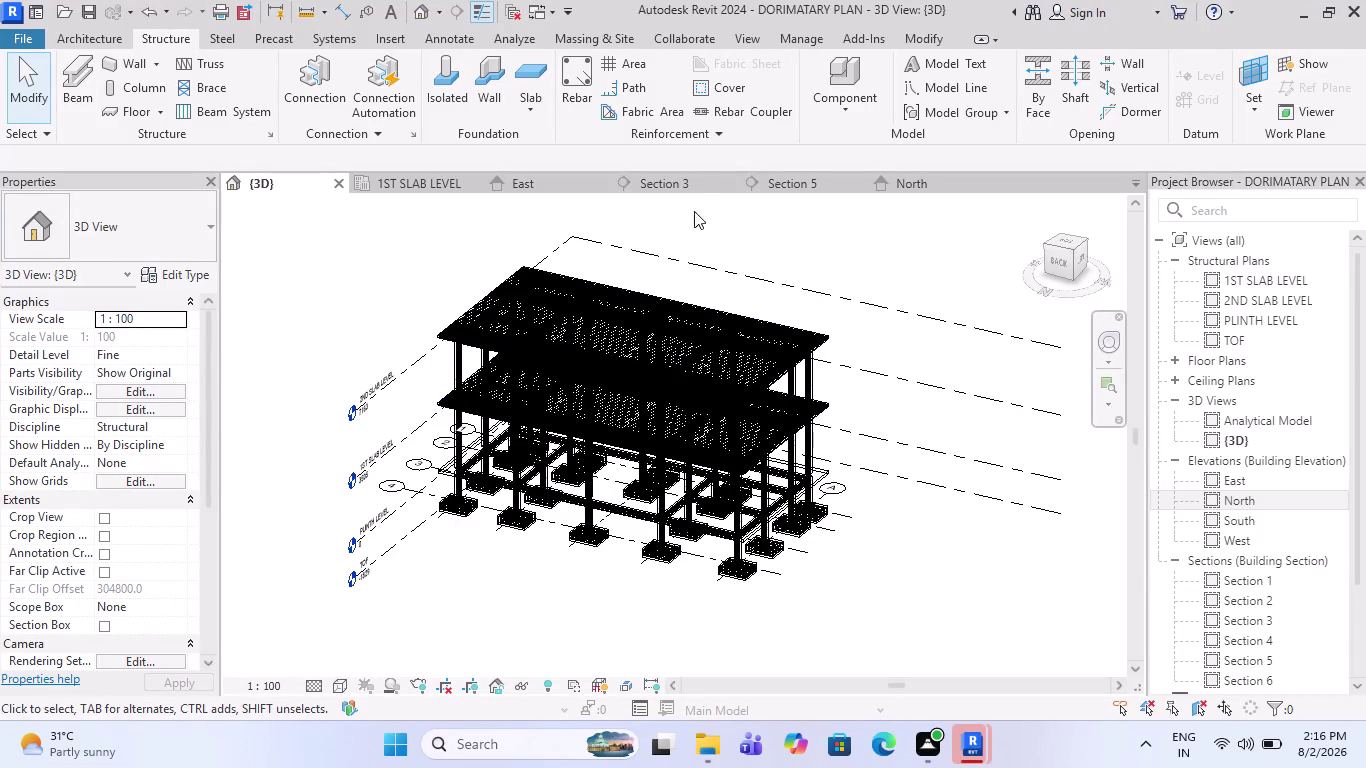
Switch from the Section 5 view to the North elevation.
click(666, 185)
click(792, 179)
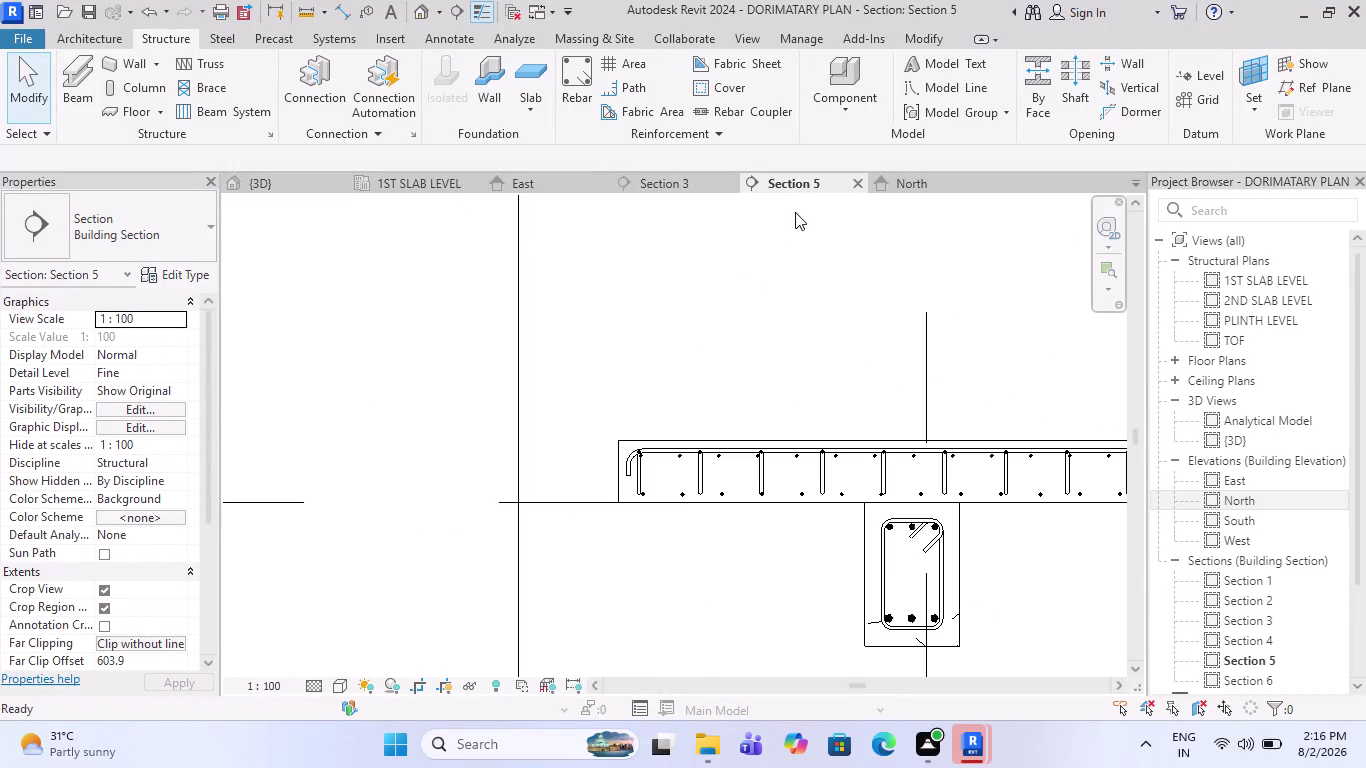
scroll(down, 3)
scroll(down, 3)
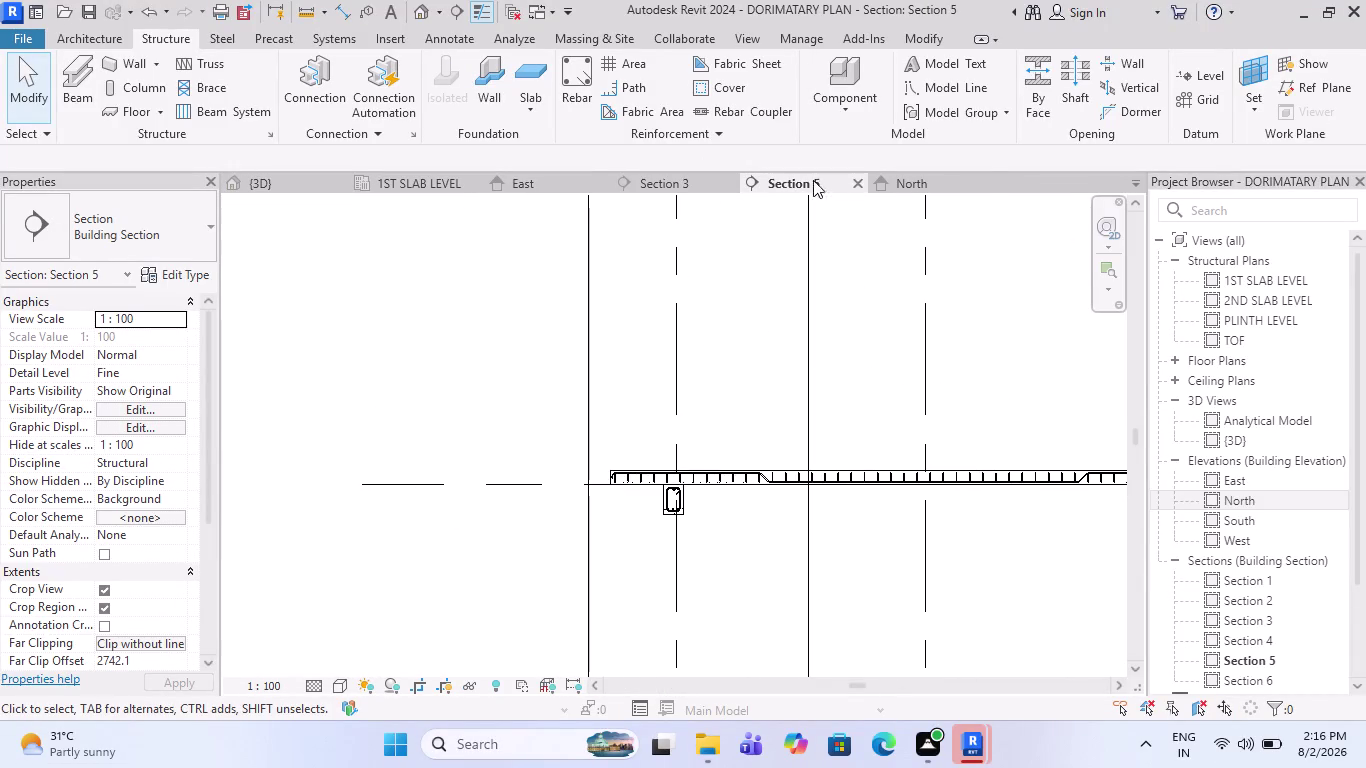
click(905, 191)
Zoom and pan the North elevation to show the slab, plinth and TOF level markers.
scroll(down, 3)
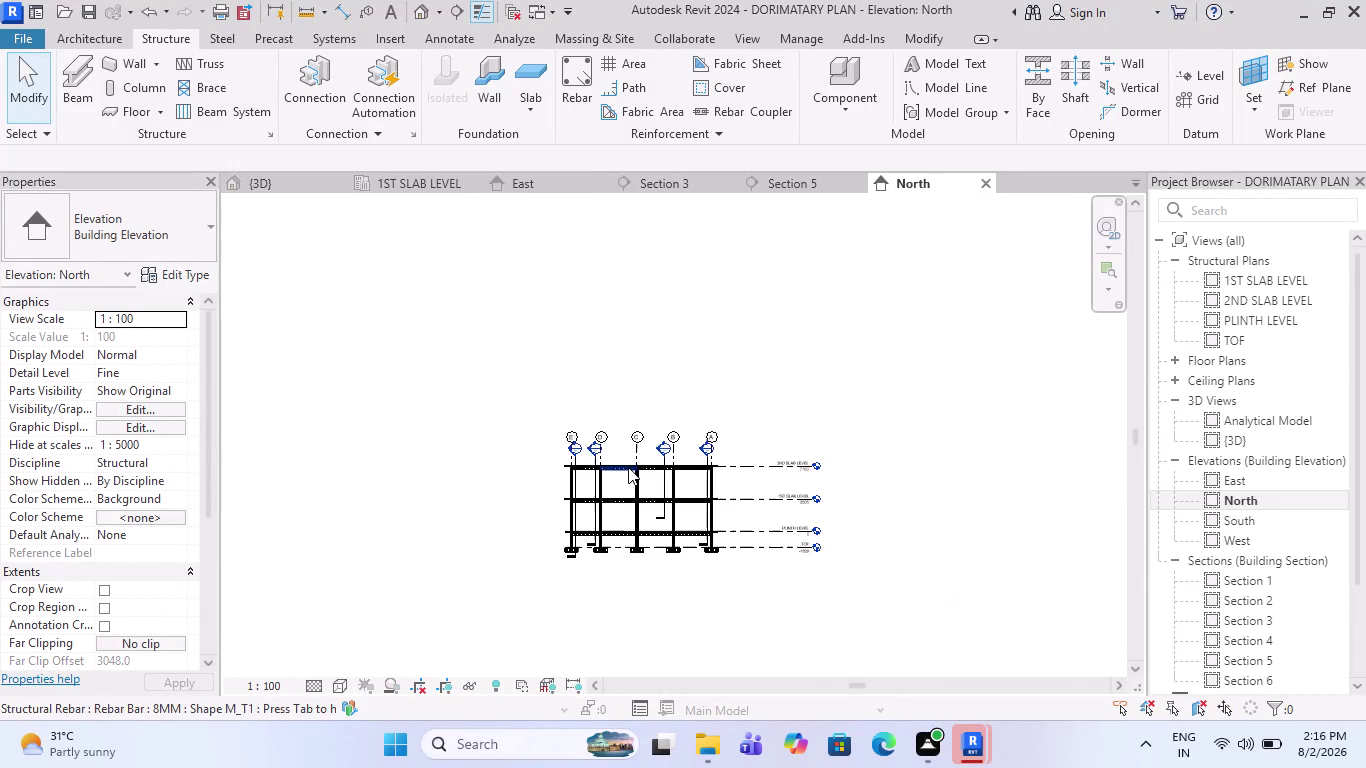
scroll(down, 3)
scroll(up, 3)
scroll(up, 3)
key(Escape)
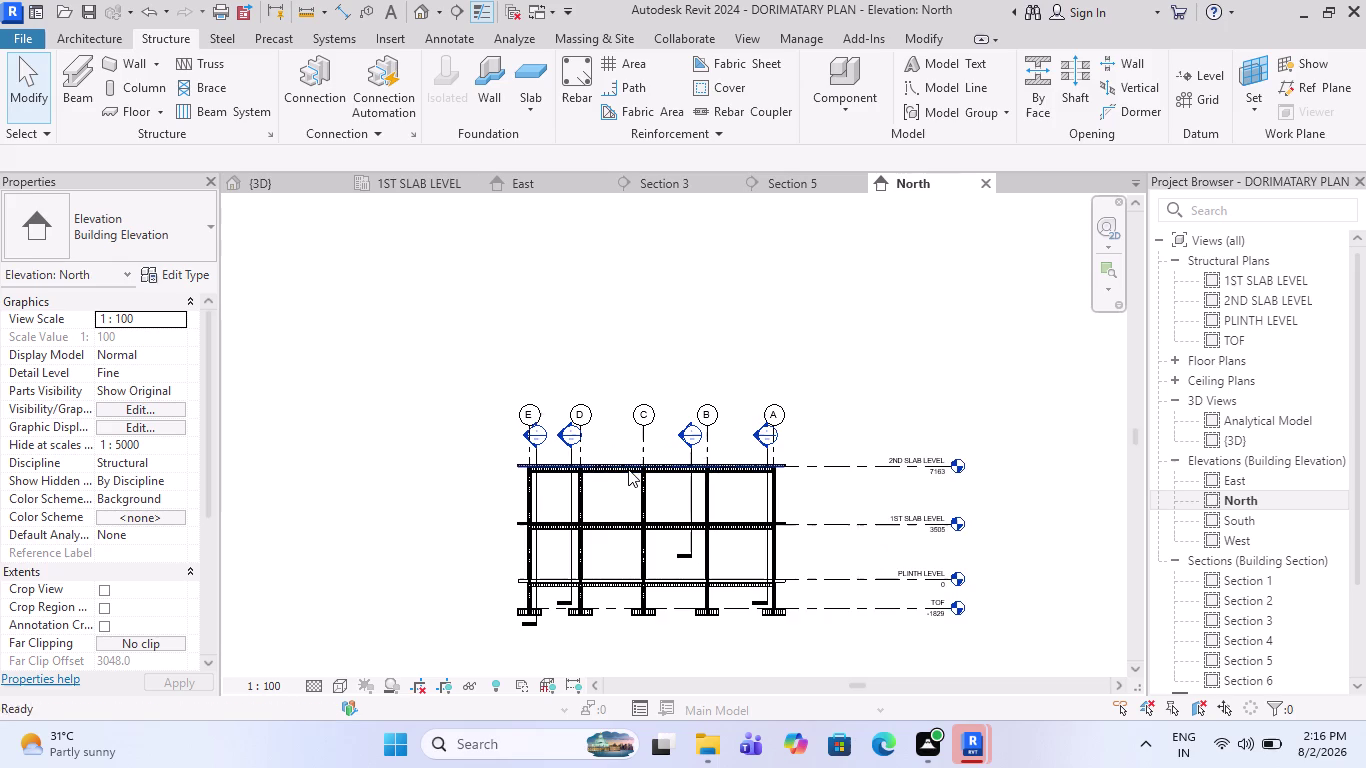
click(622, 313)
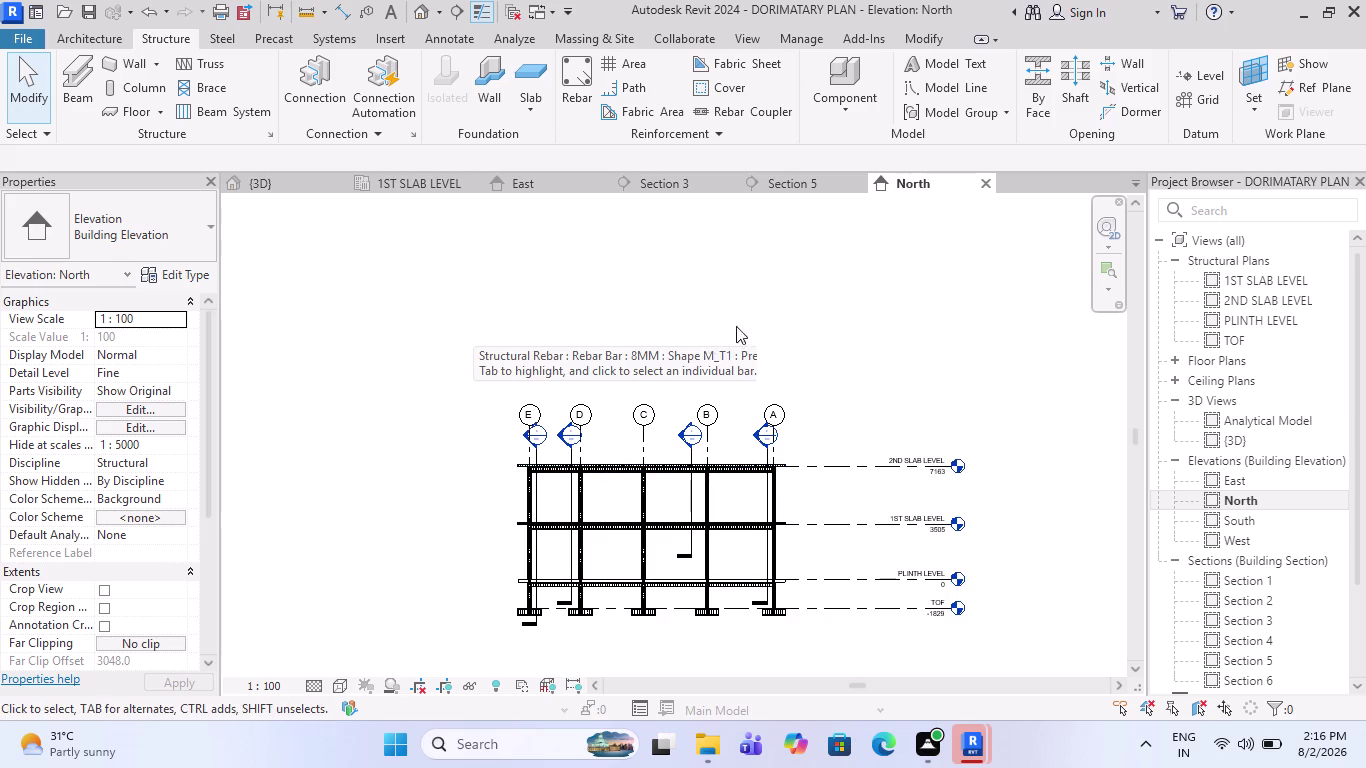
scroll(up, 3)
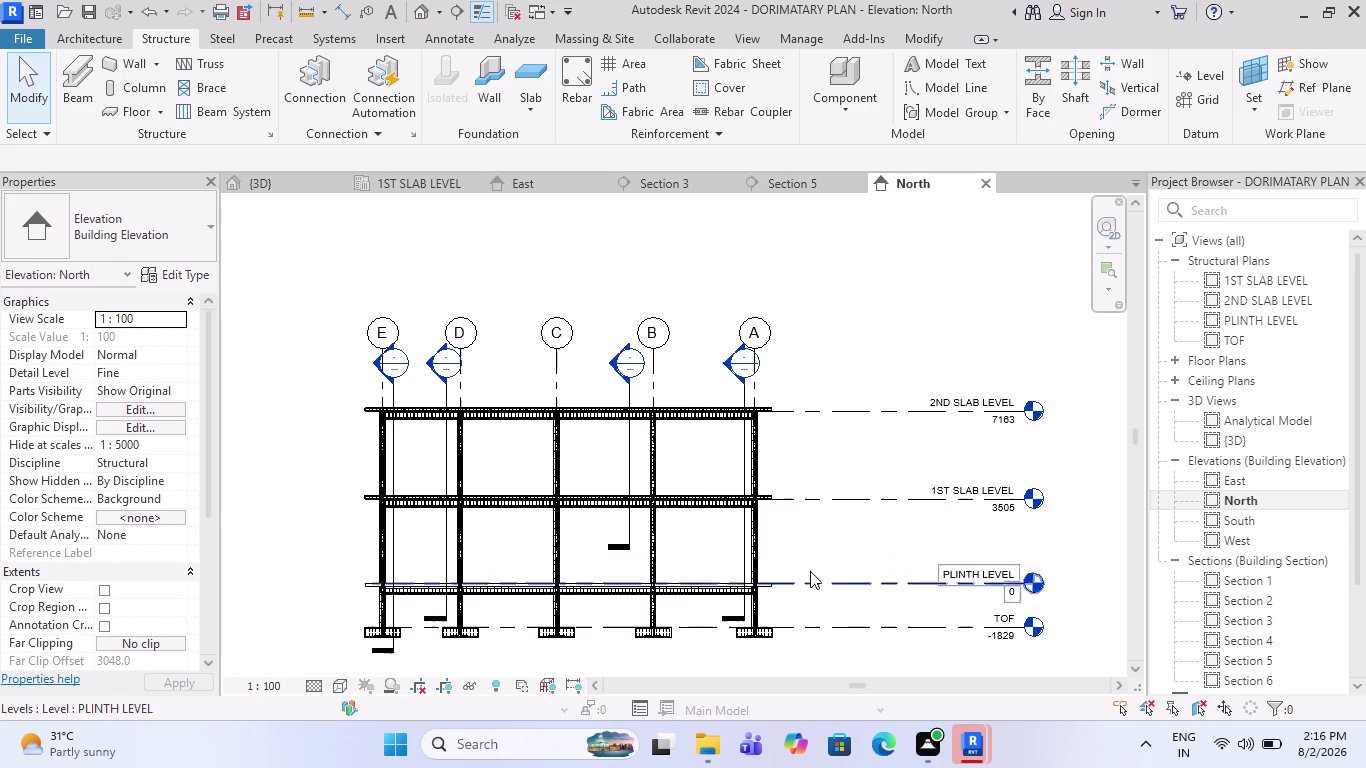
middle_drag(815, 567, 739, 545)
scroll(up, 3)
scroll(down, 3)
scroll(up, 3)
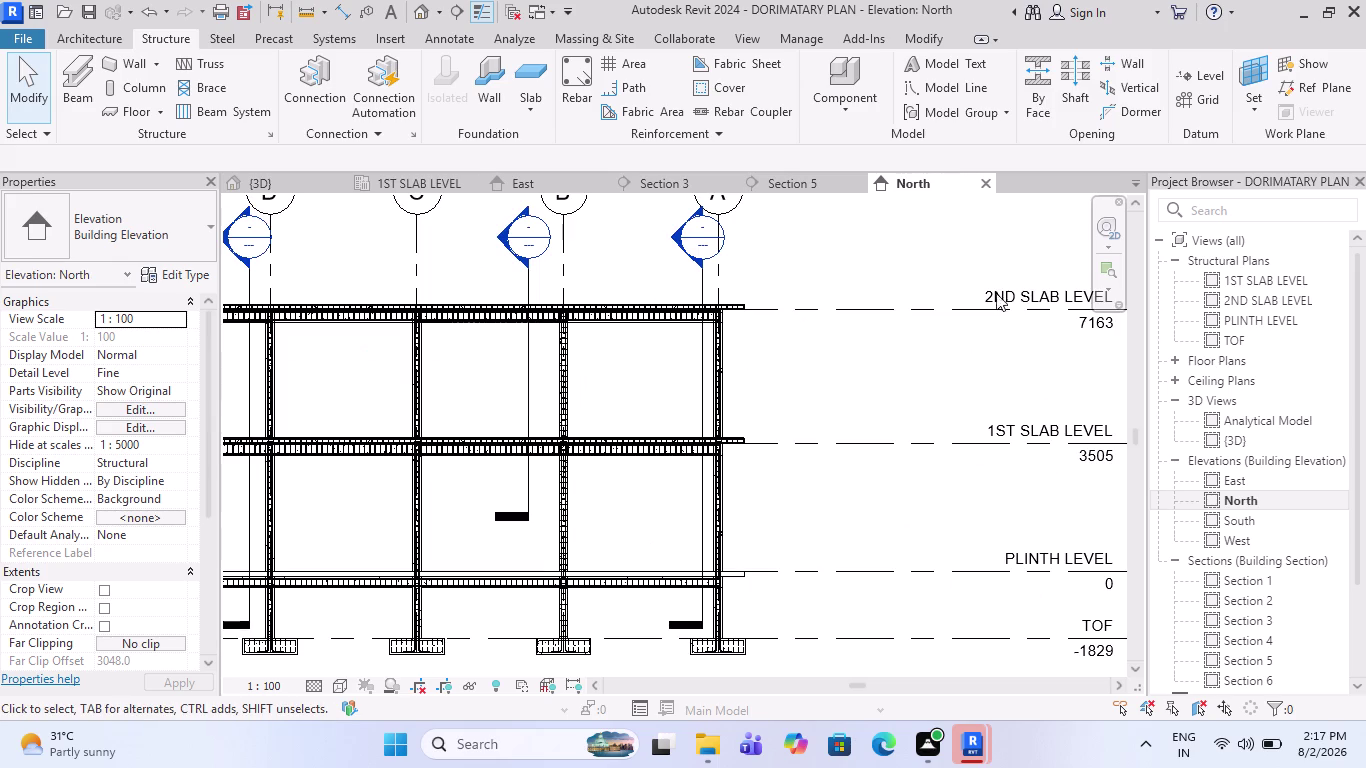
scroll(down, 3)
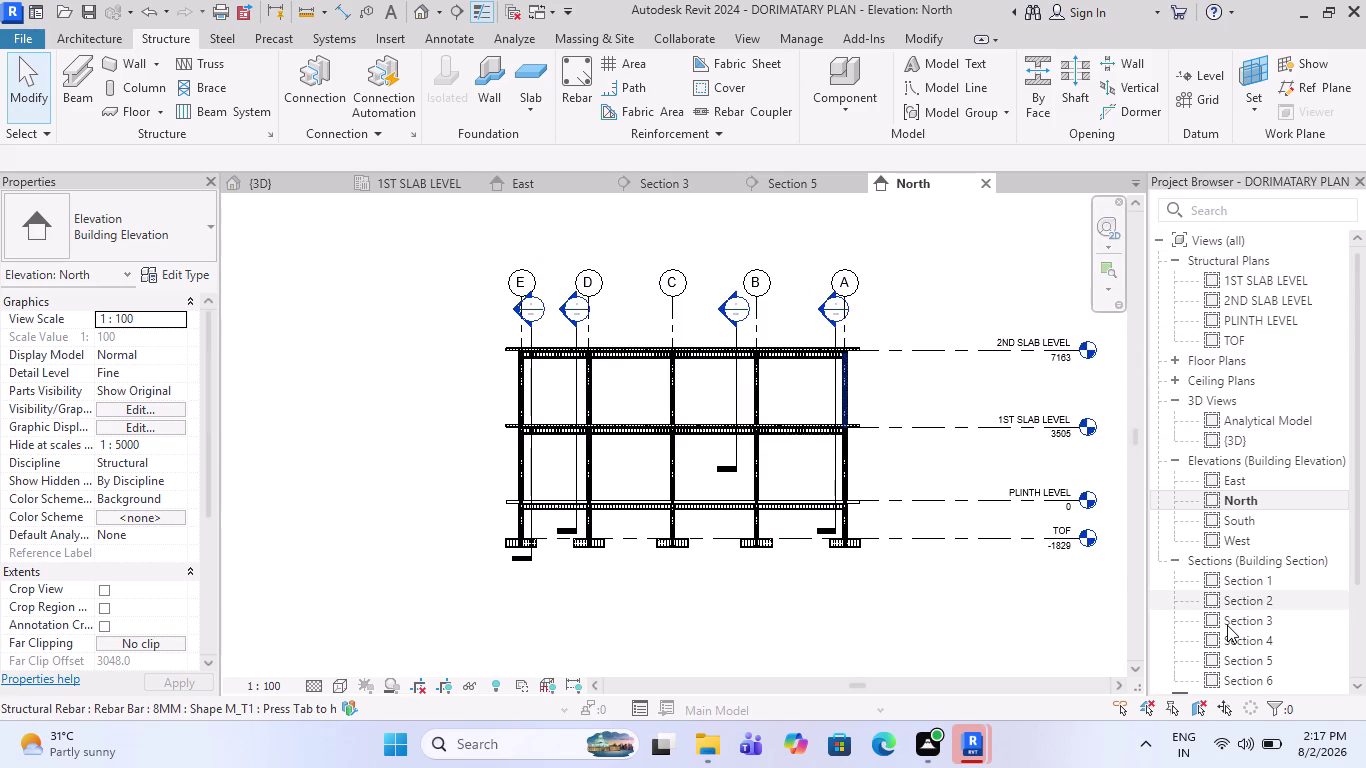
Scroll the Project Browser down to the Sheets node.
scroll(down, 3)
scroll(down, 3)
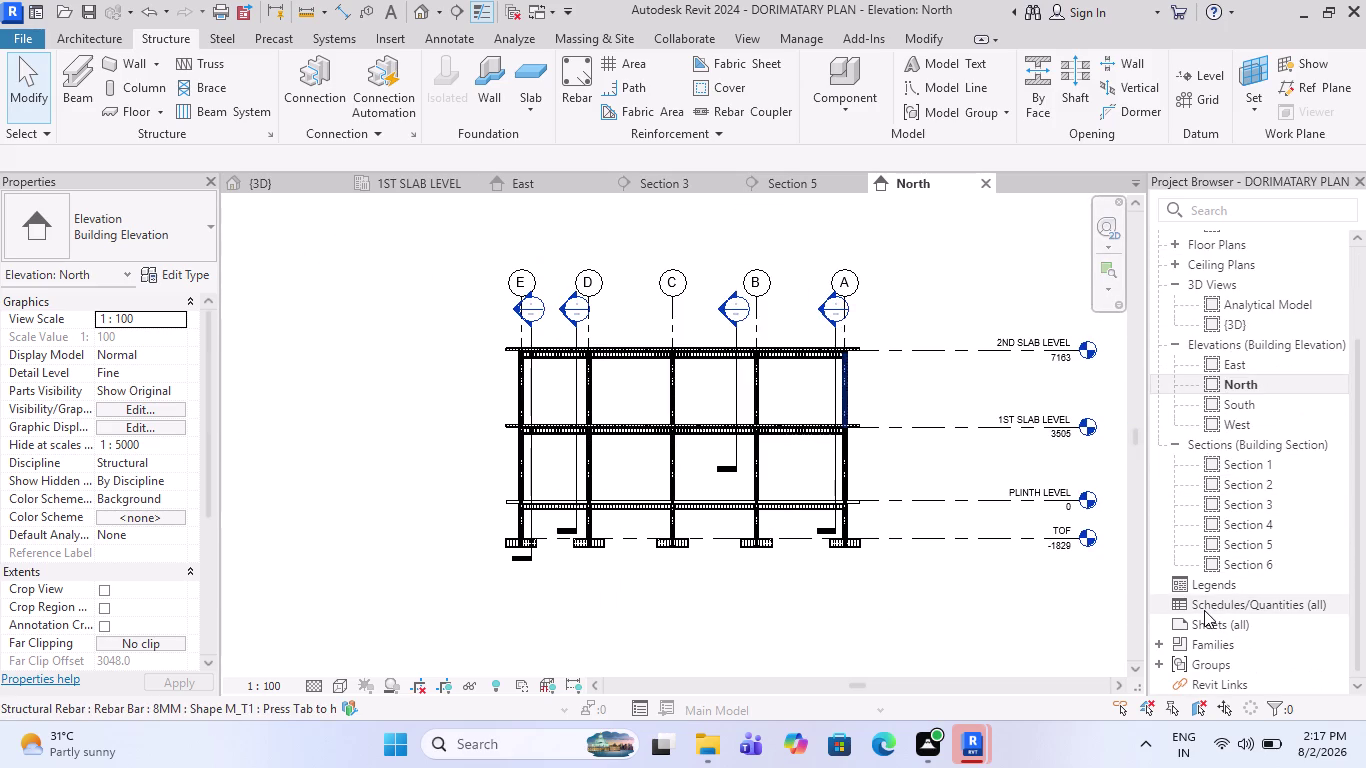
click(1214, 604)
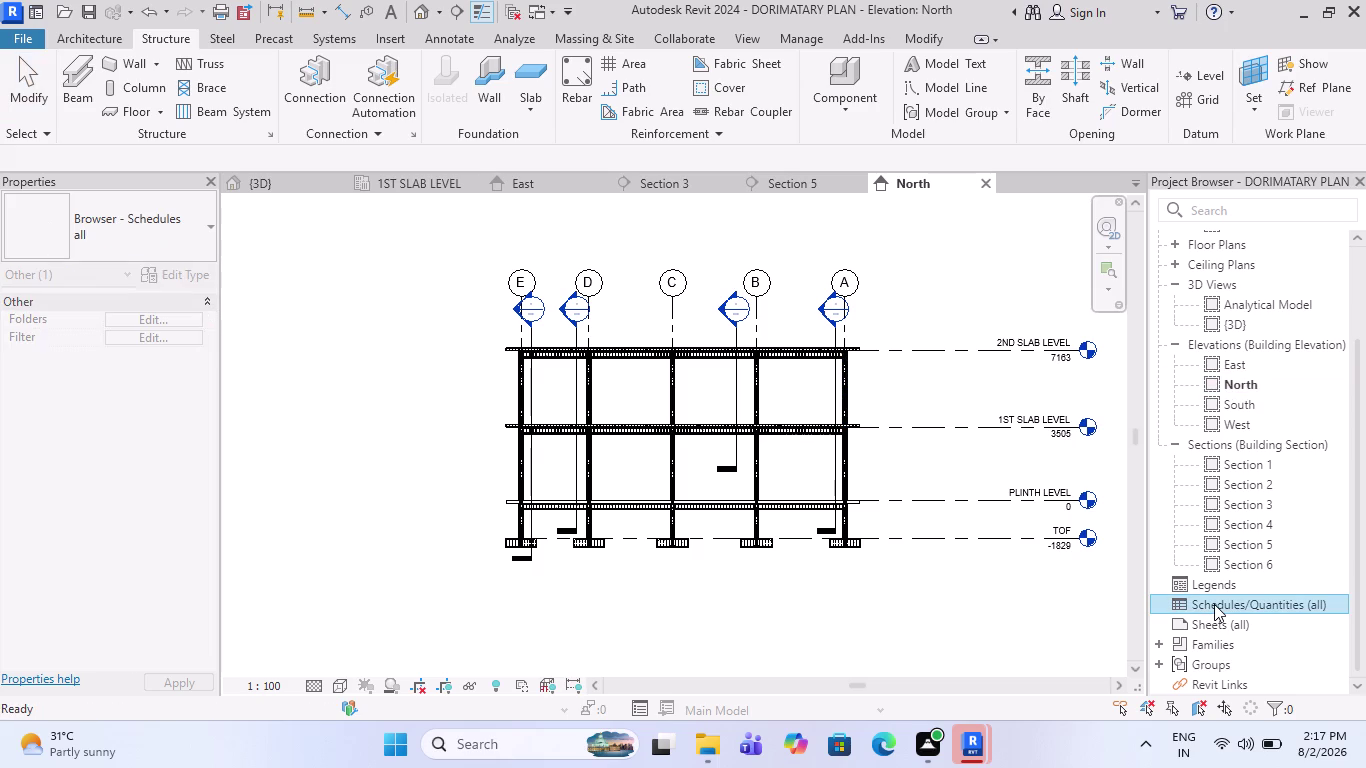
Start a New Sheet from Sheets (all) and browse to load a title block family.
click(1233, 621)
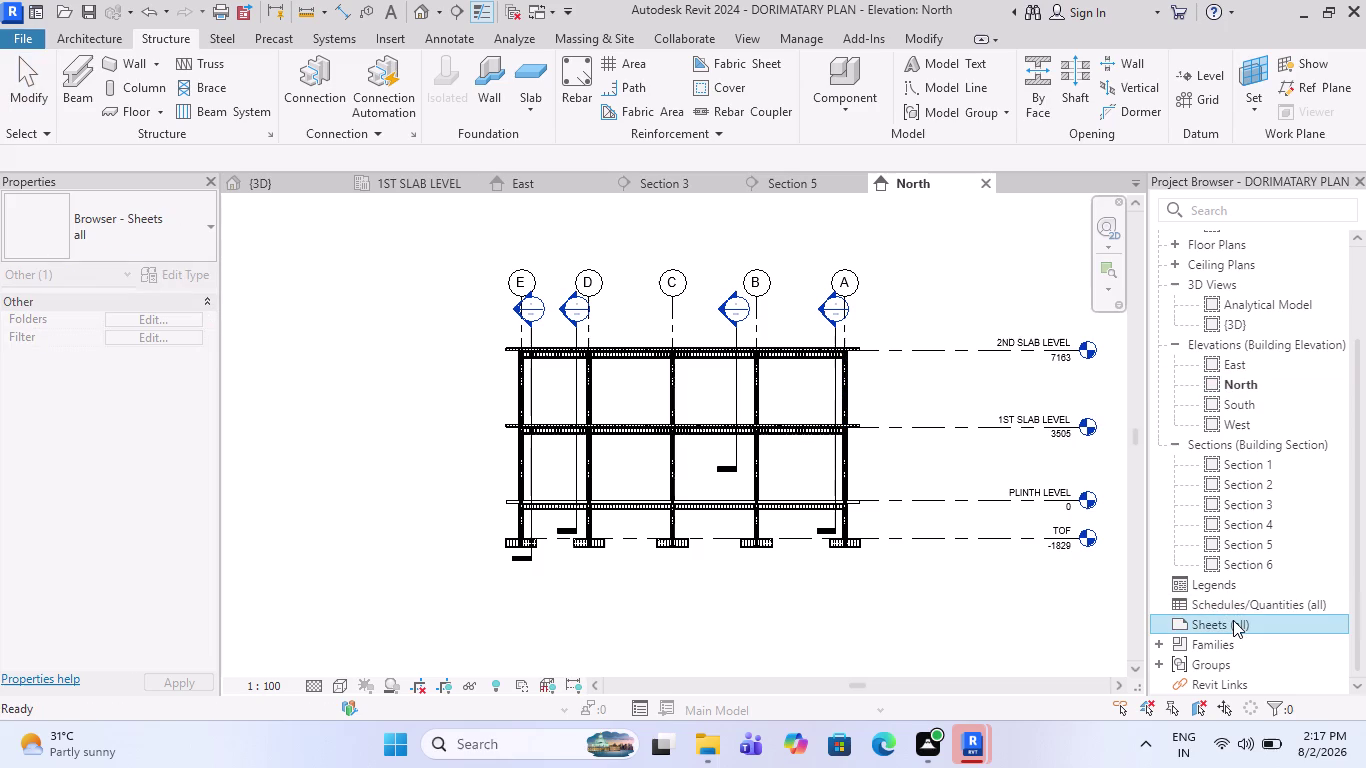
right_click(1232, 620)
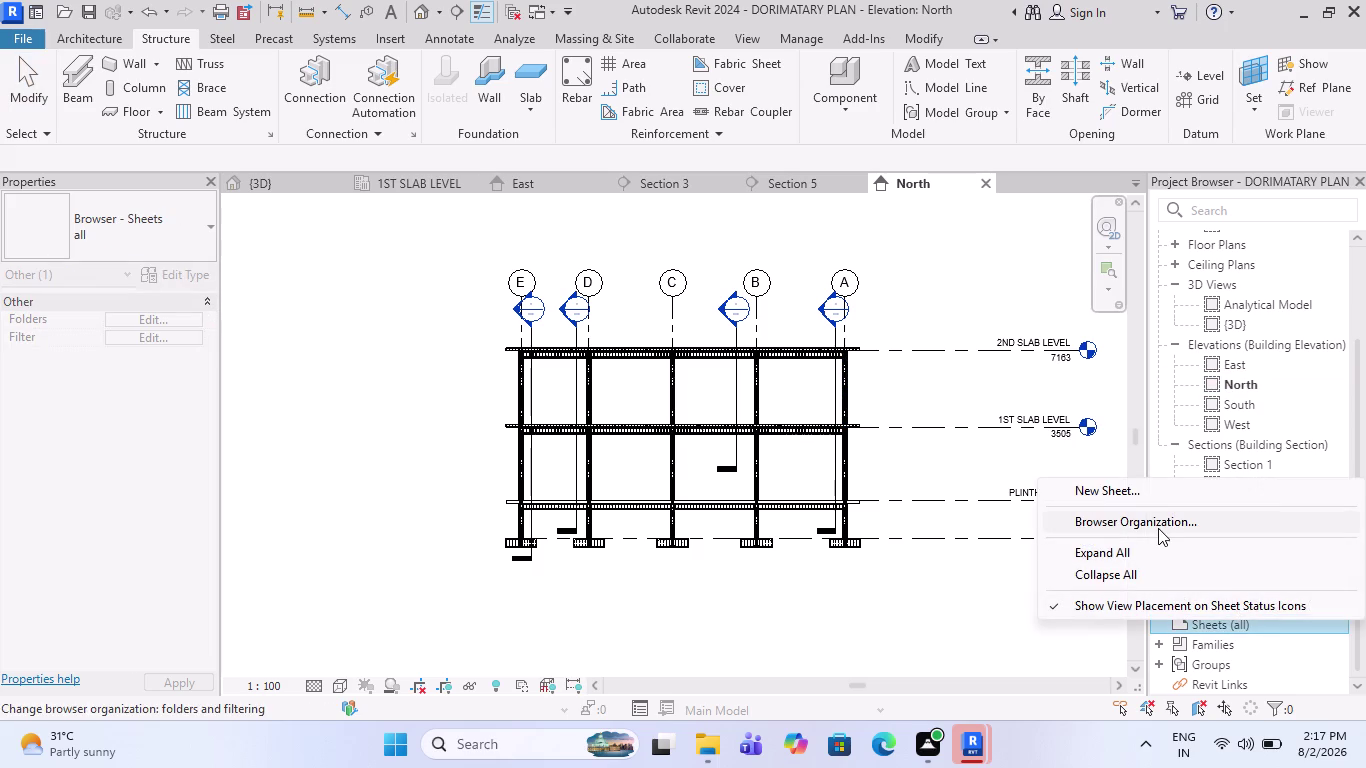
click(1115, 499)
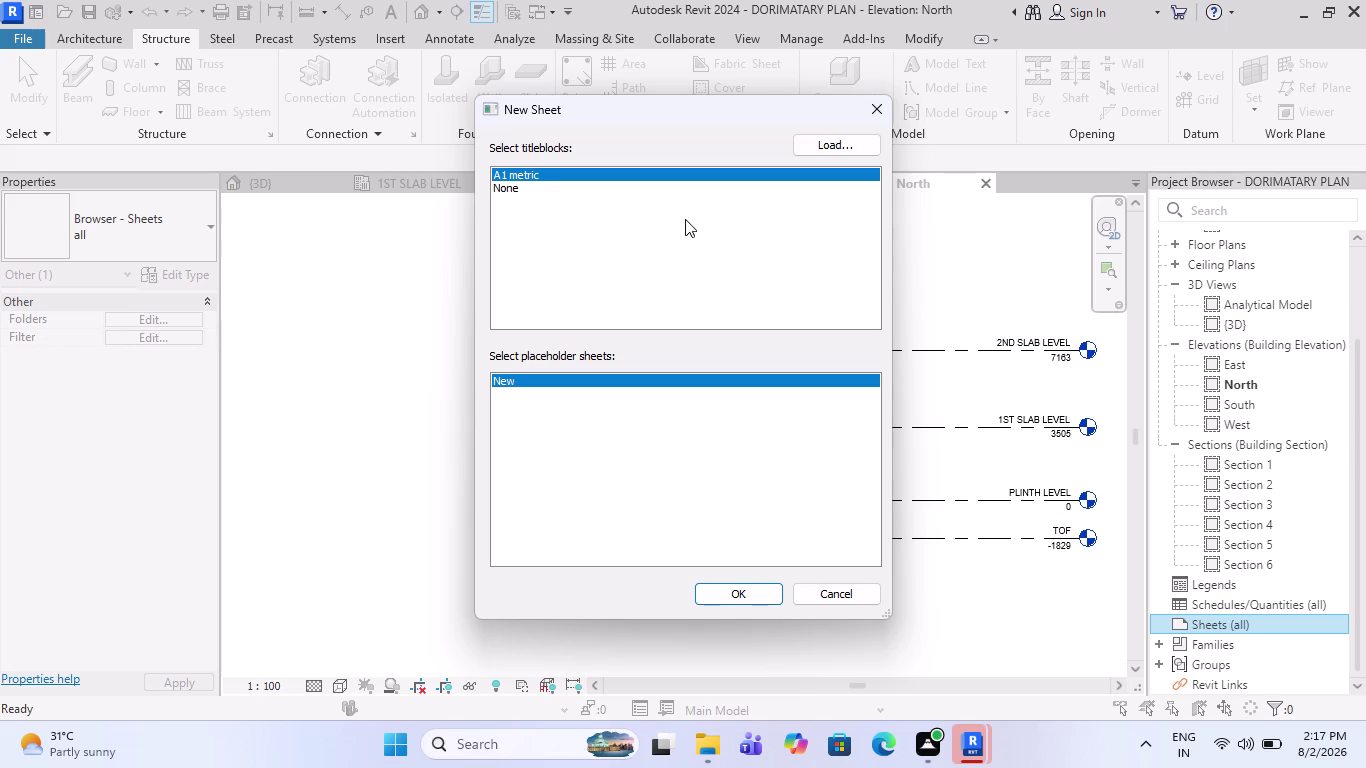
click(834, 145)
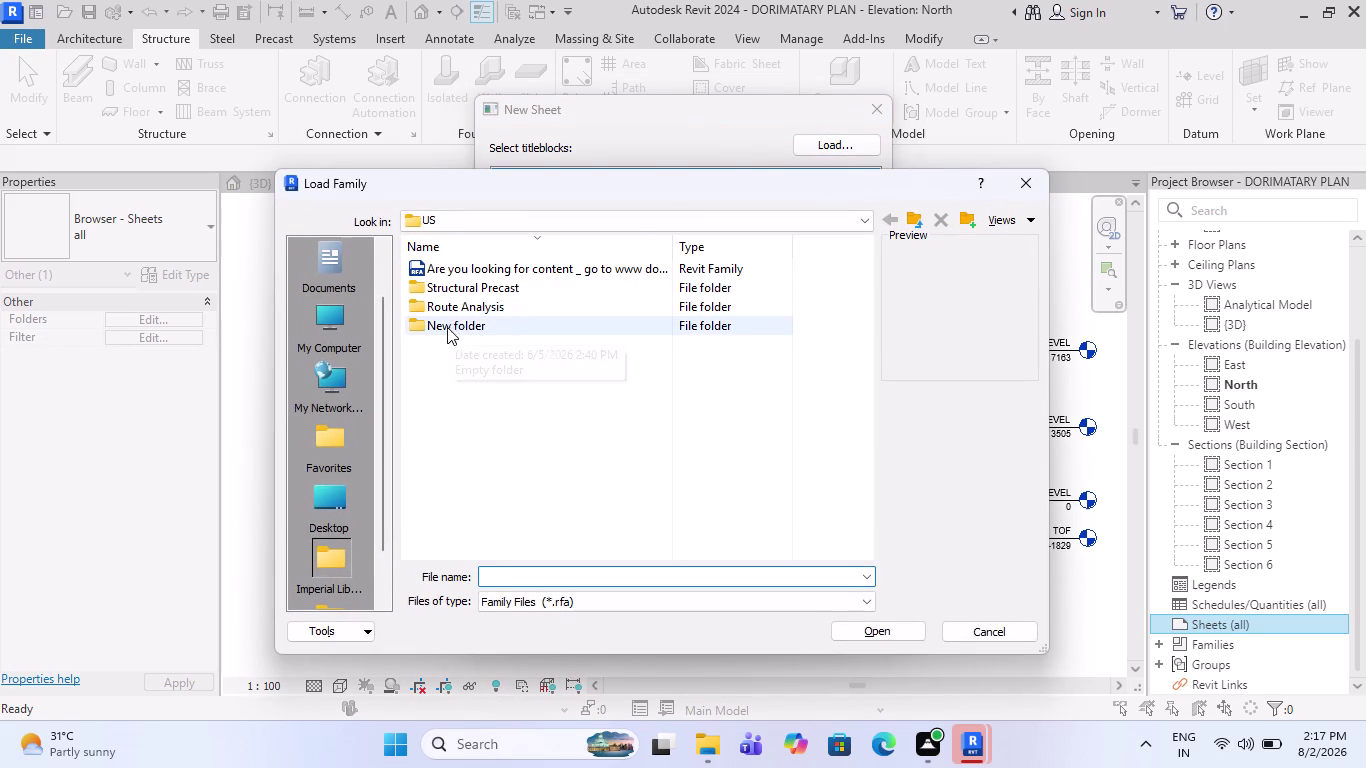
Browse up to the Libraries folder and into English > UK.
click(915, 222)
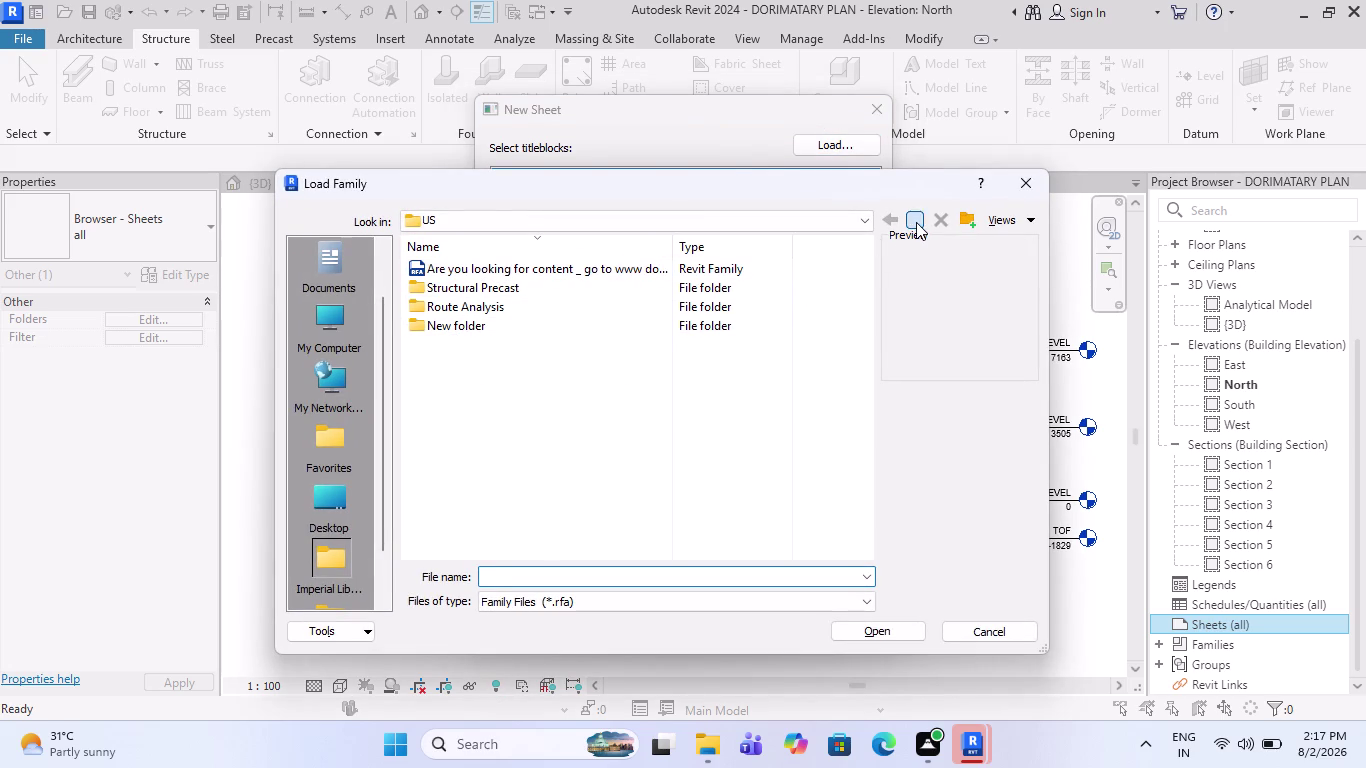
click(916, 222)
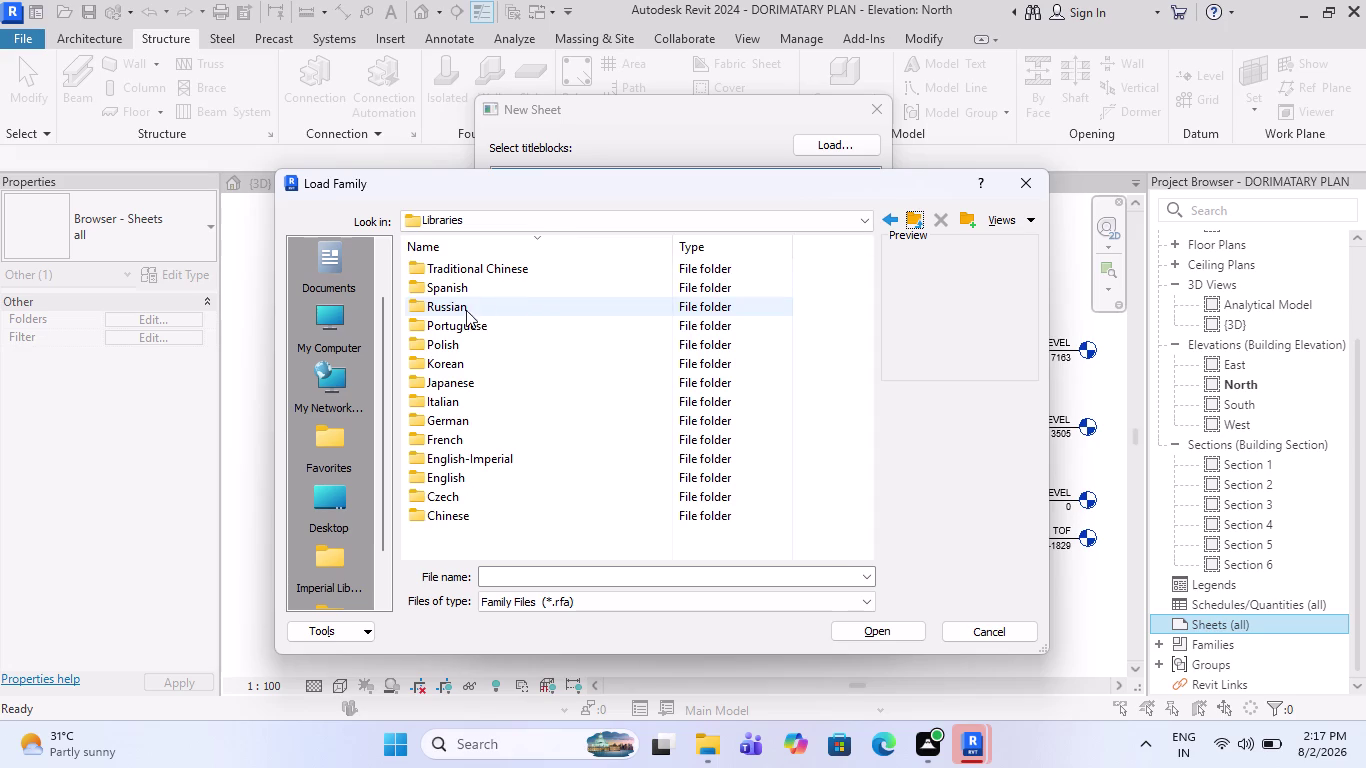
double_click(445, 475)
double_click(509, 266)
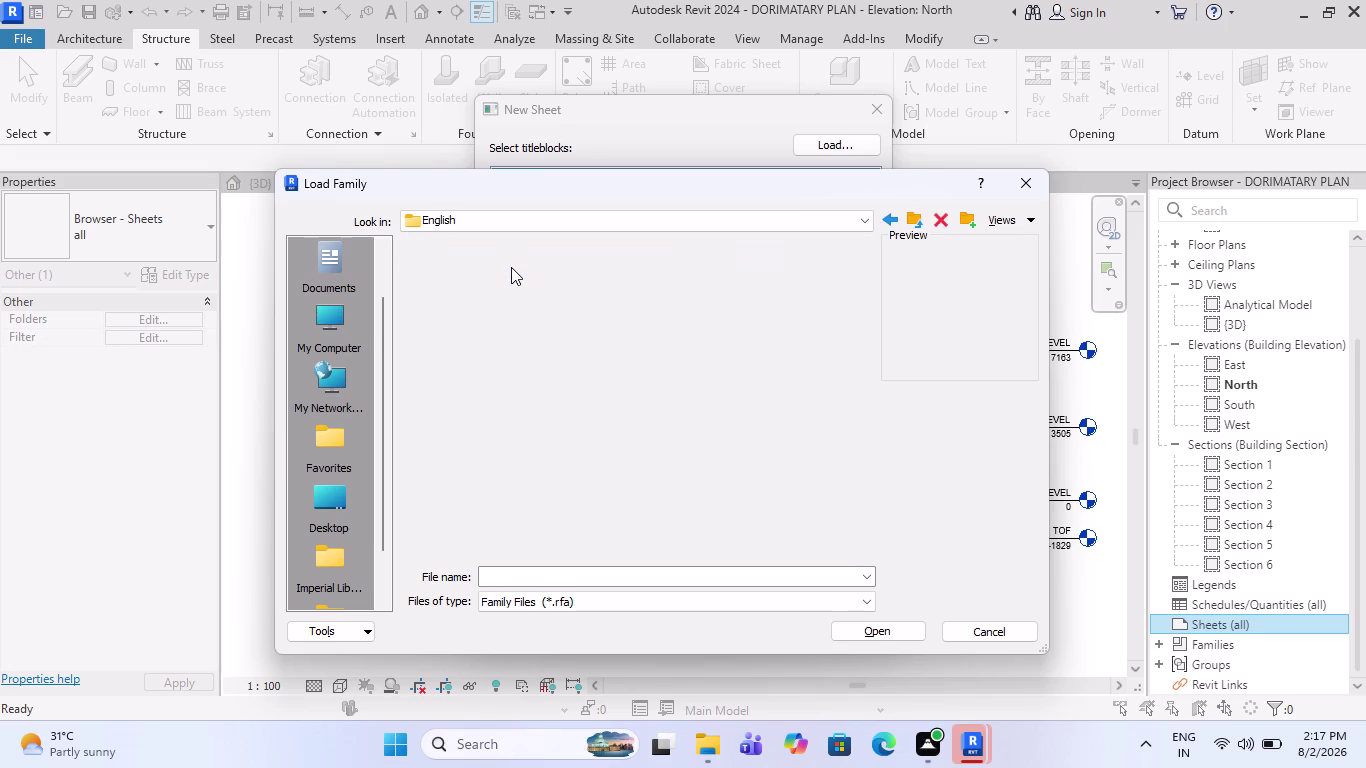
click(917, 215)
double_click(593, 290)
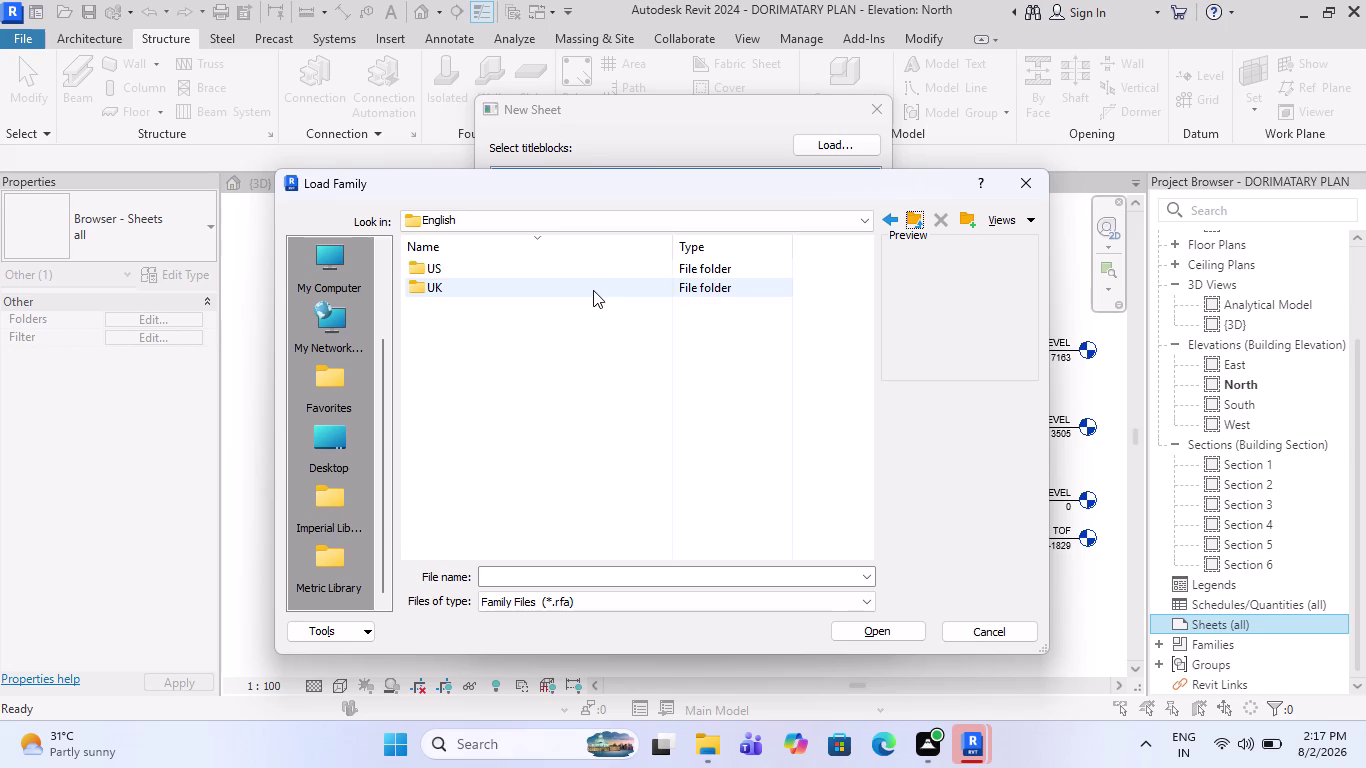
Load Title_Blocks_A3_Metric.rfa from Titleblocks and confirm the new sheet with it.
scroll(down, 3)
scroll(up, 3)
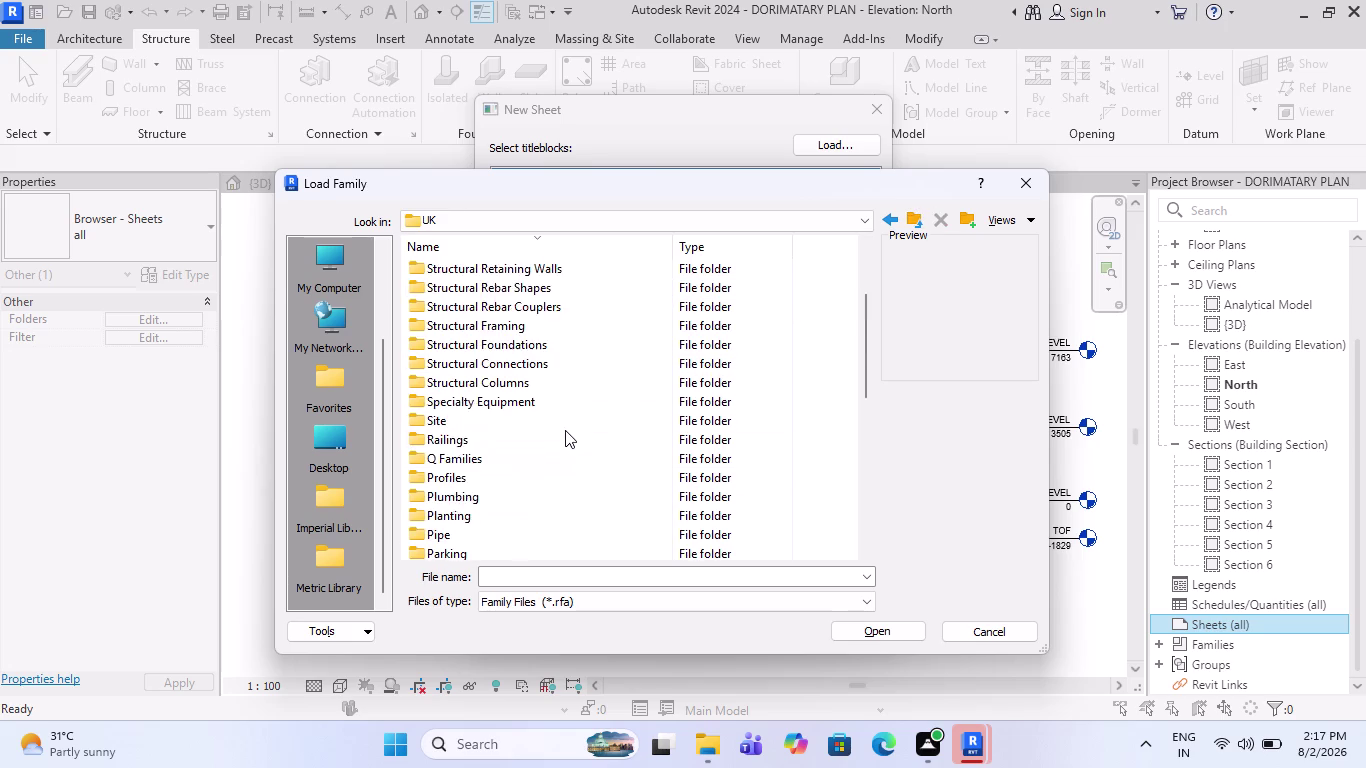
scroll(up, 3)
double_click(492, 290)
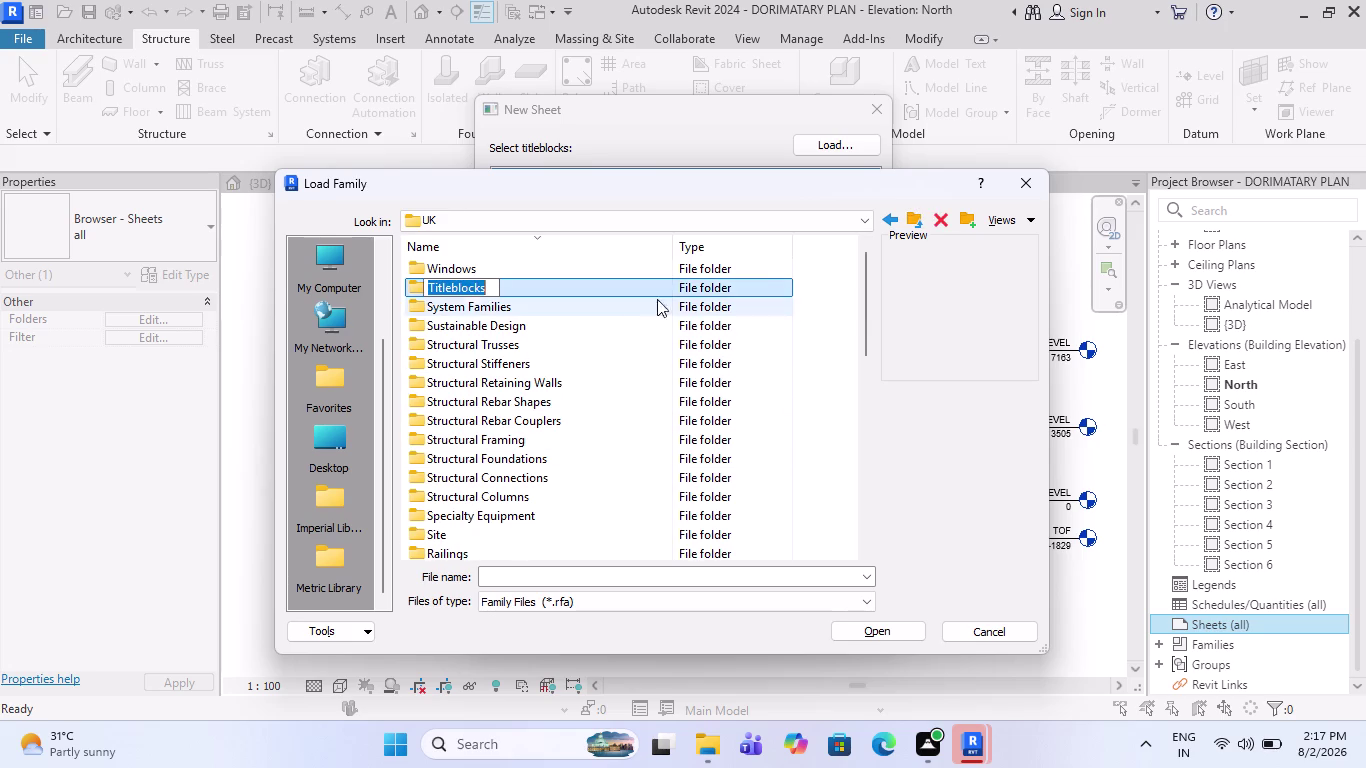
double_click(727, 280)
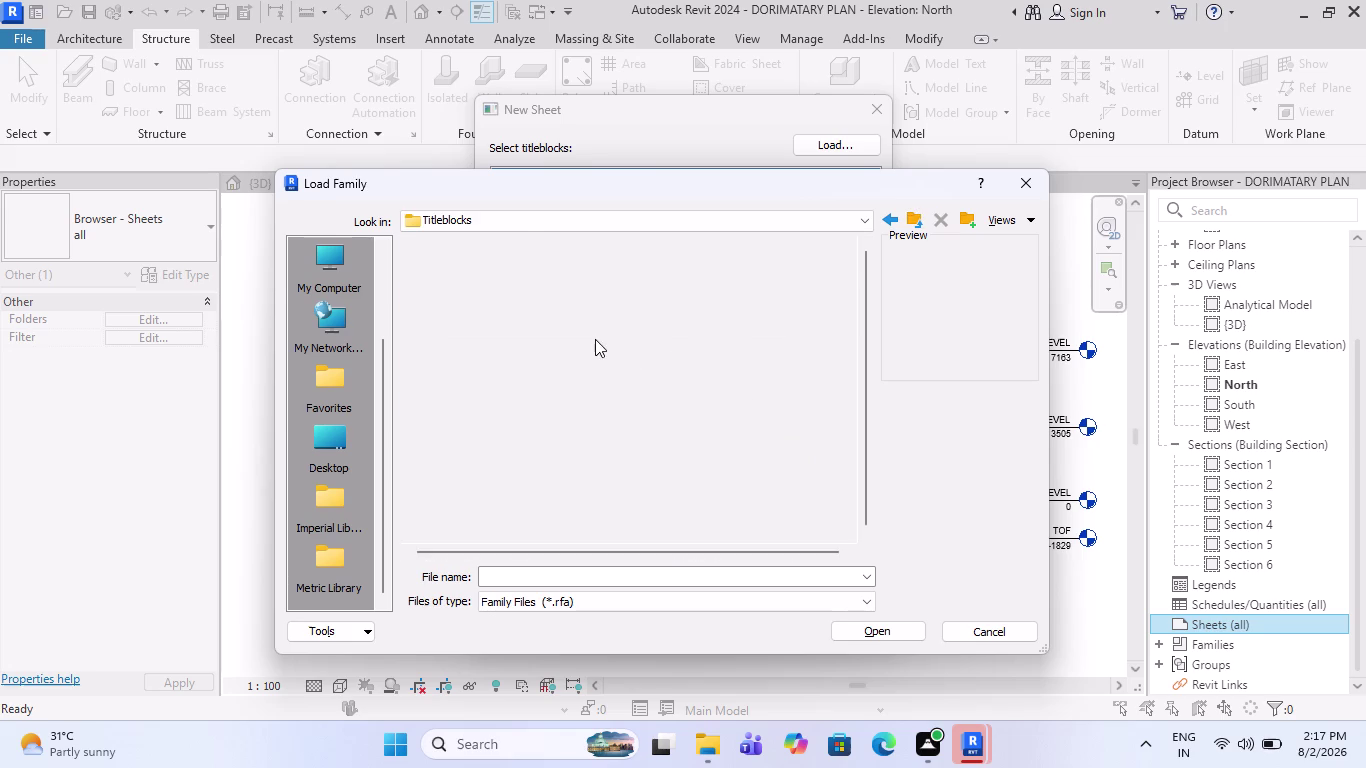
click(492, 296)
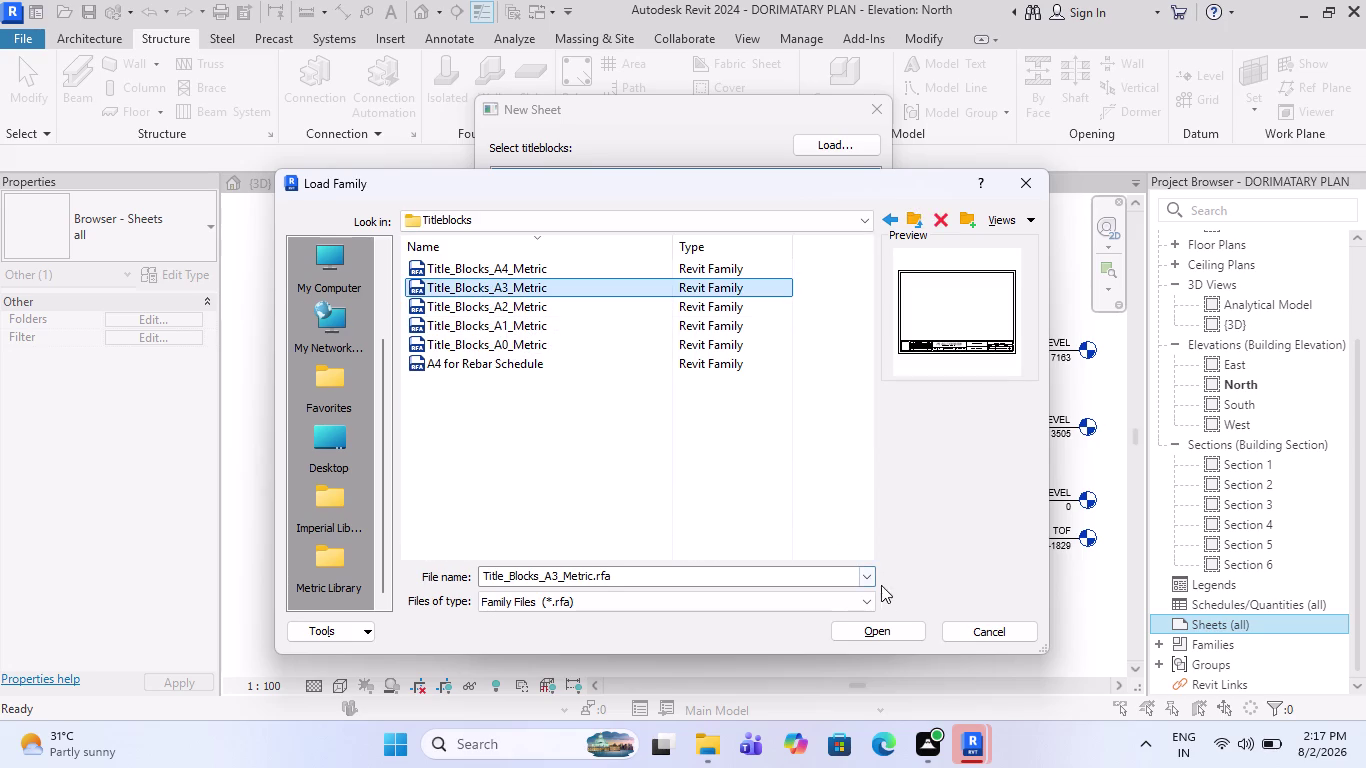
click(883, 628)
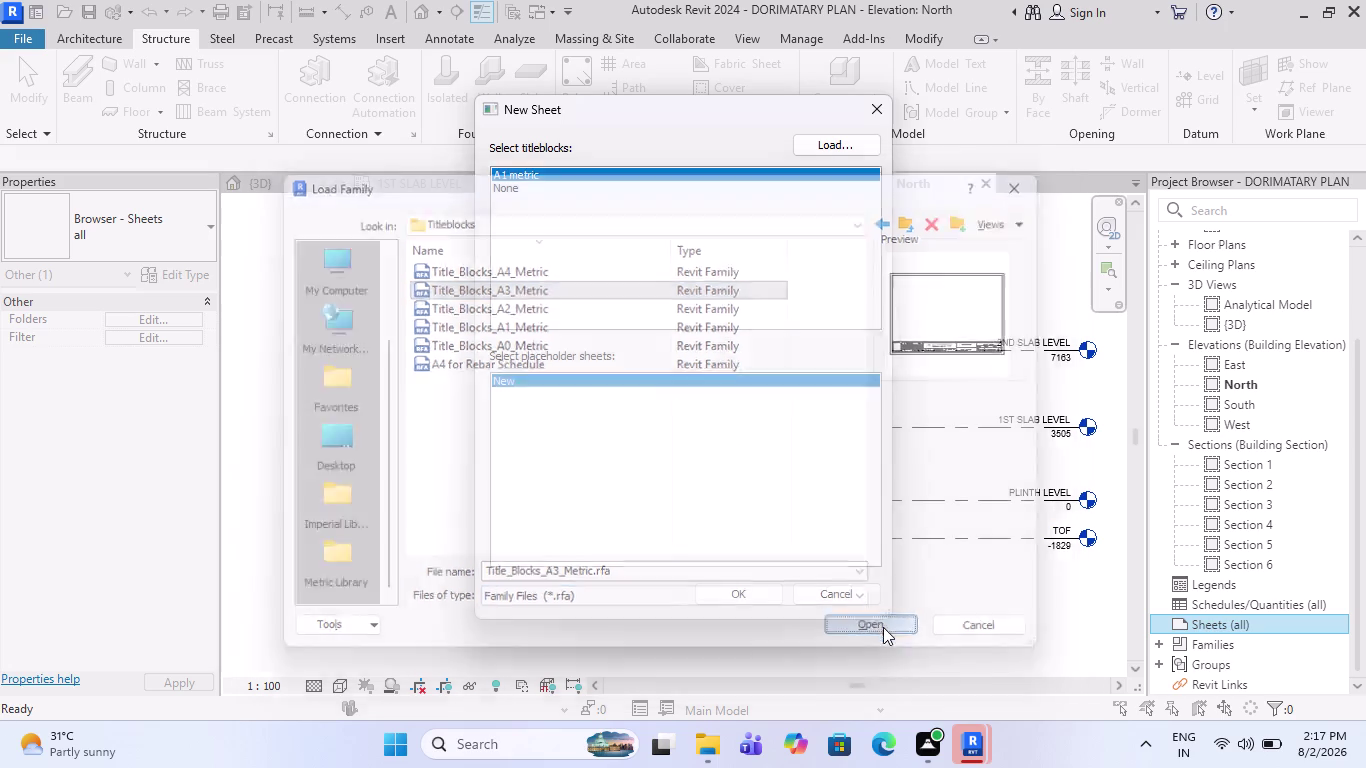
click(742, 596)
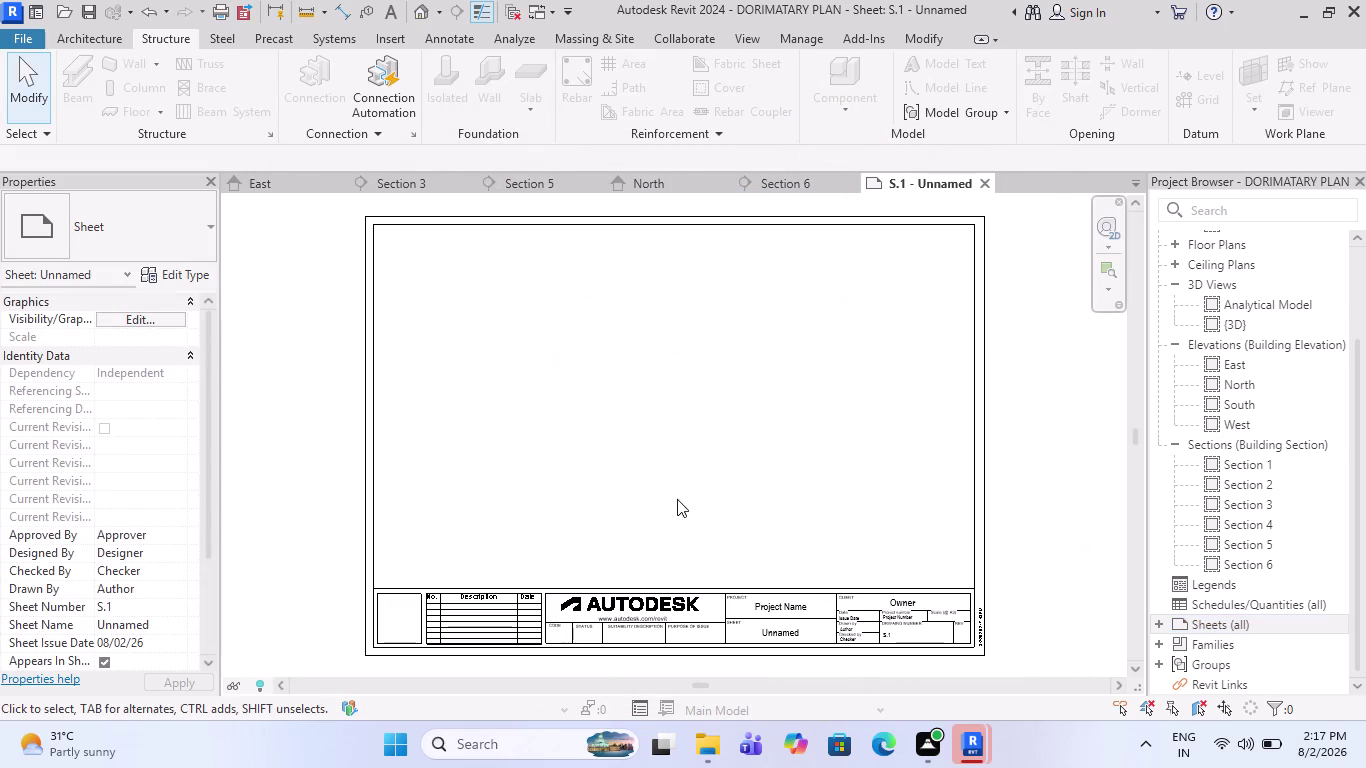
Zoom into sheet S.1's title block and open the Project Name label for editing.
scroll(down, 3)
scroll(up, 3)
scroll(up, 3)
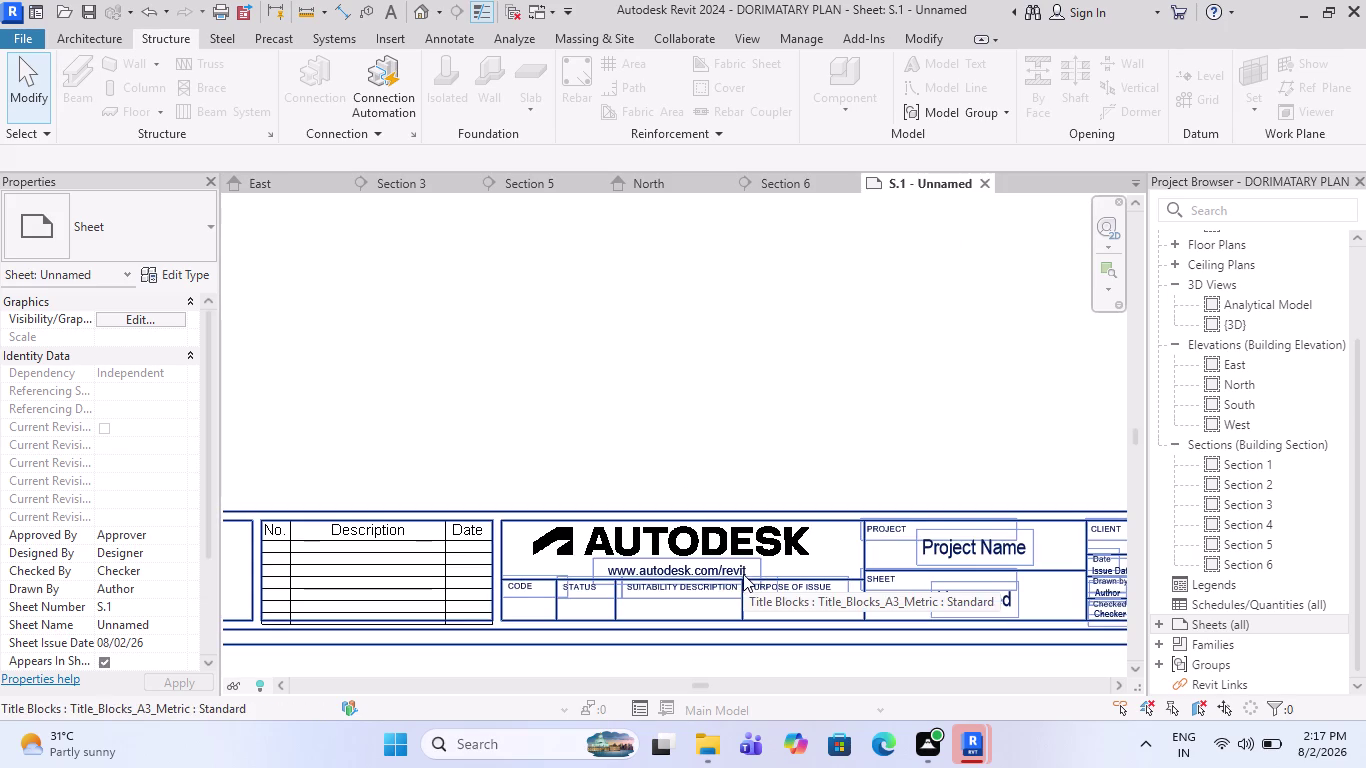
scroll(down, 3)
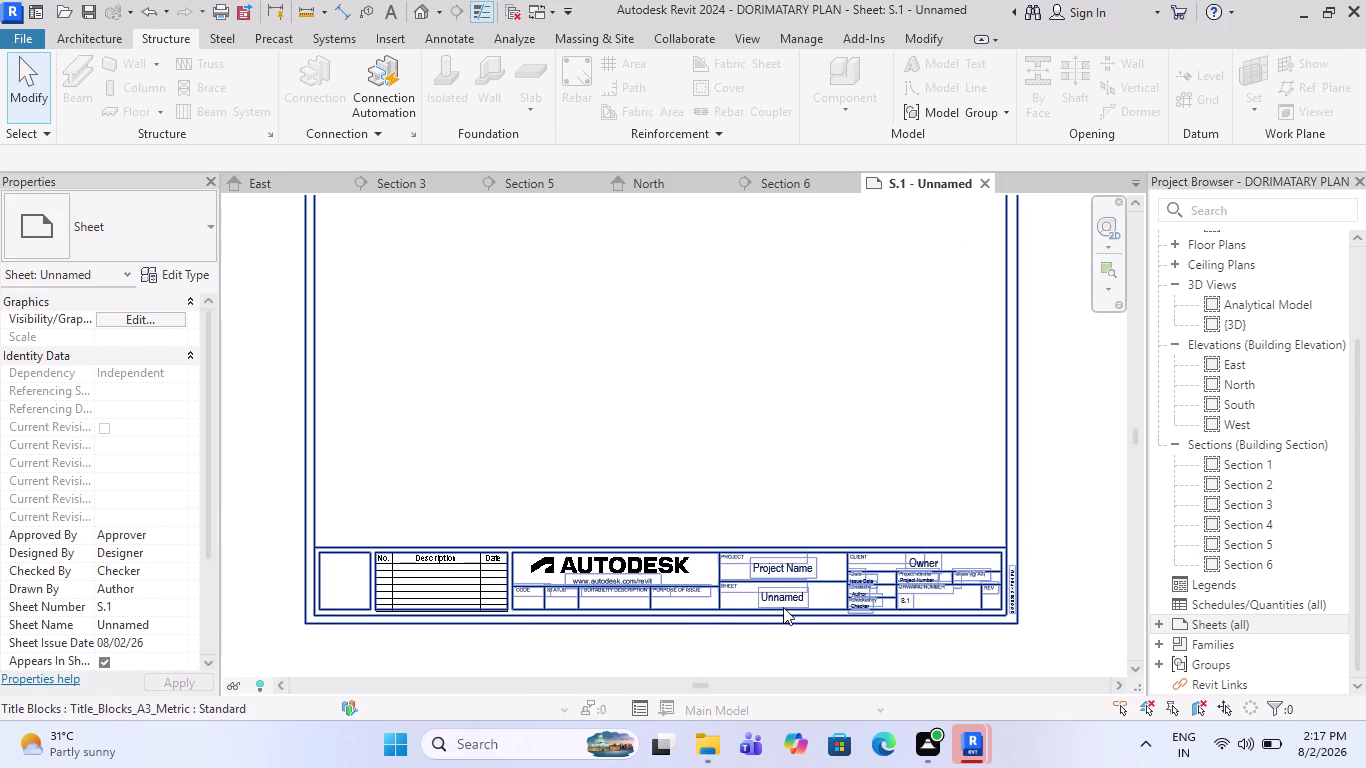
scroll(up, 3)
double_click(788, 575)
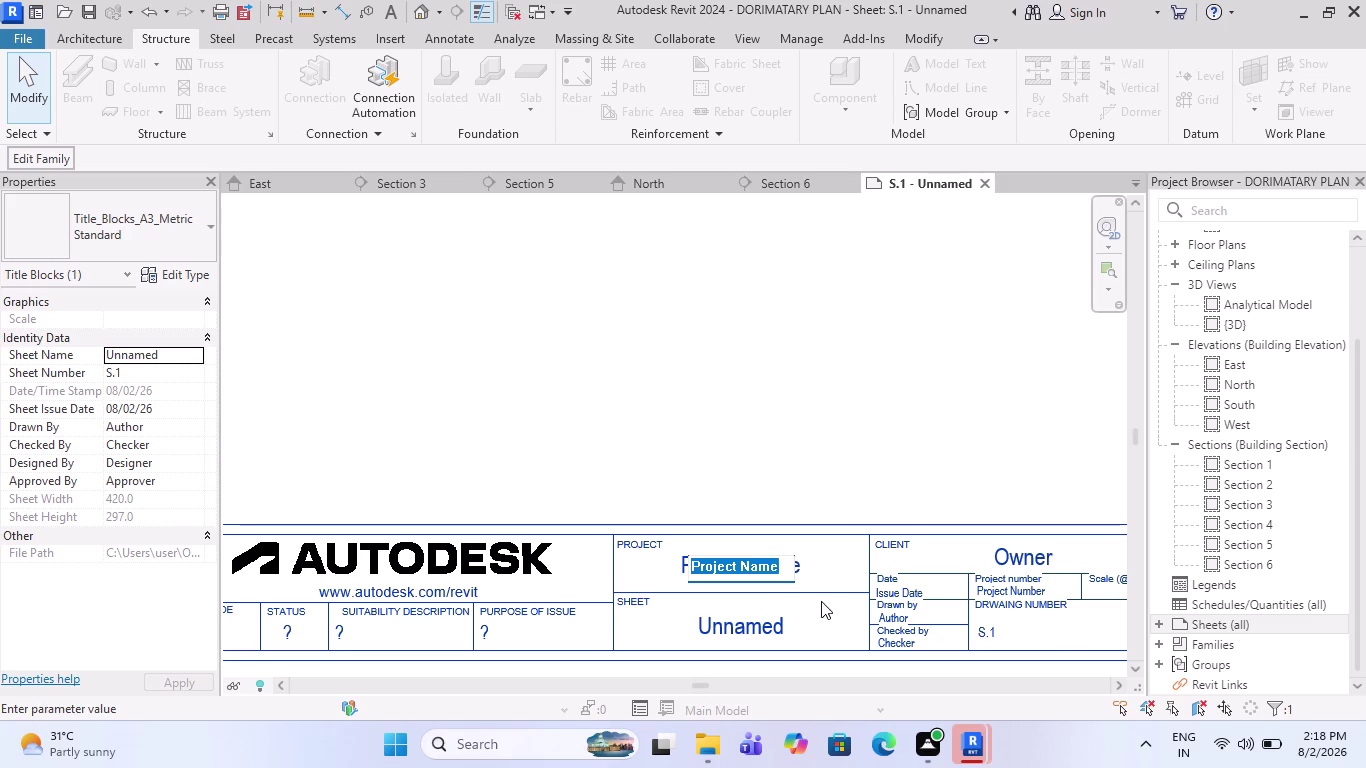
Cancel the unfinished project name edit and zoom around the title block.
scroll(down, 3)
key(Escape)
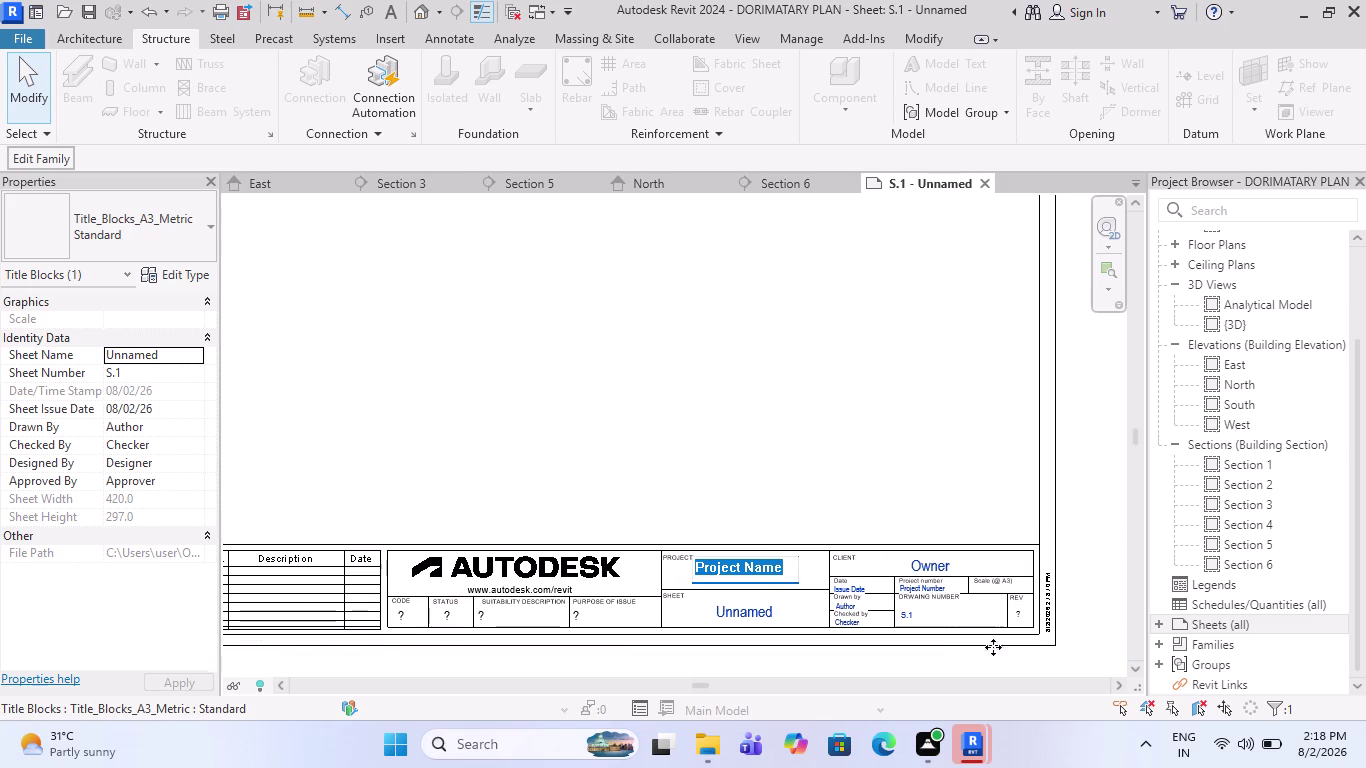
scroll(up, 3)
scroll(up, 3)
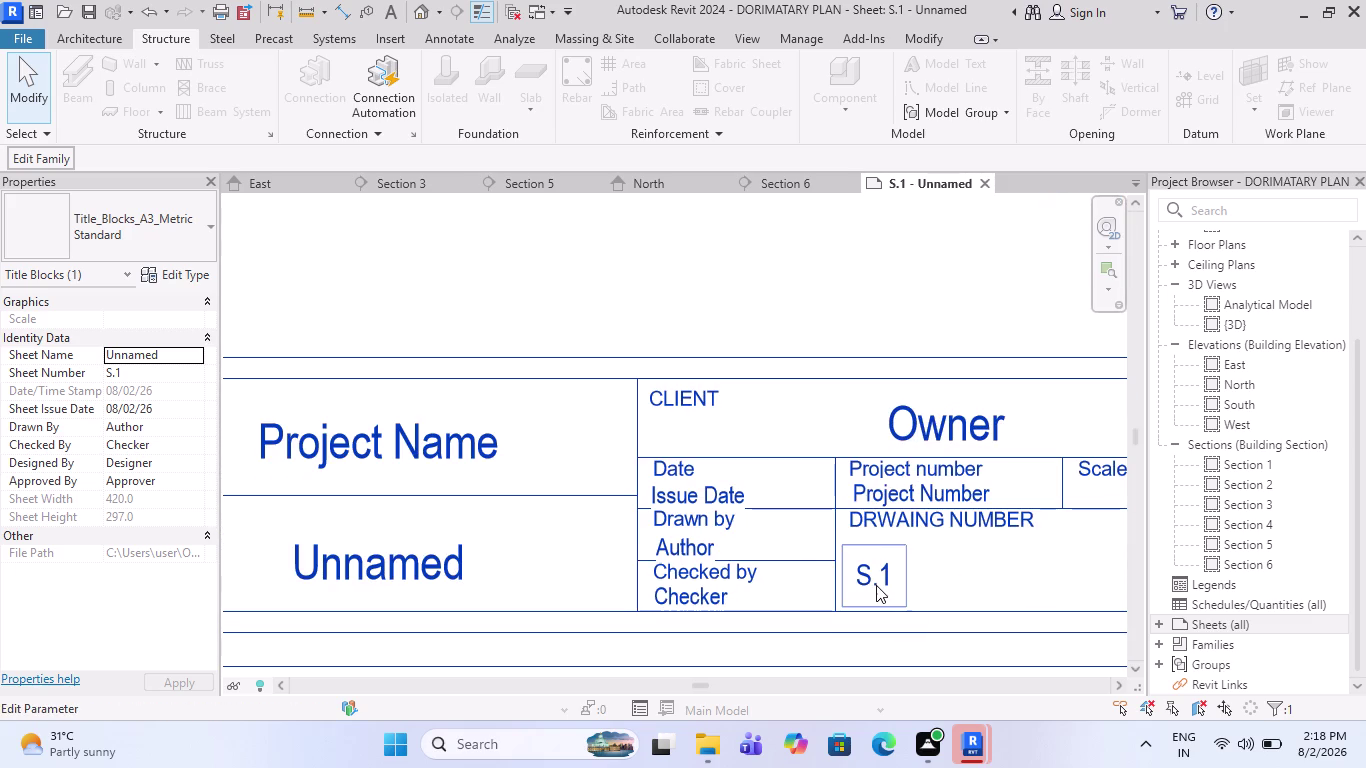
scroll(down, 3)
scroll(up, 3)
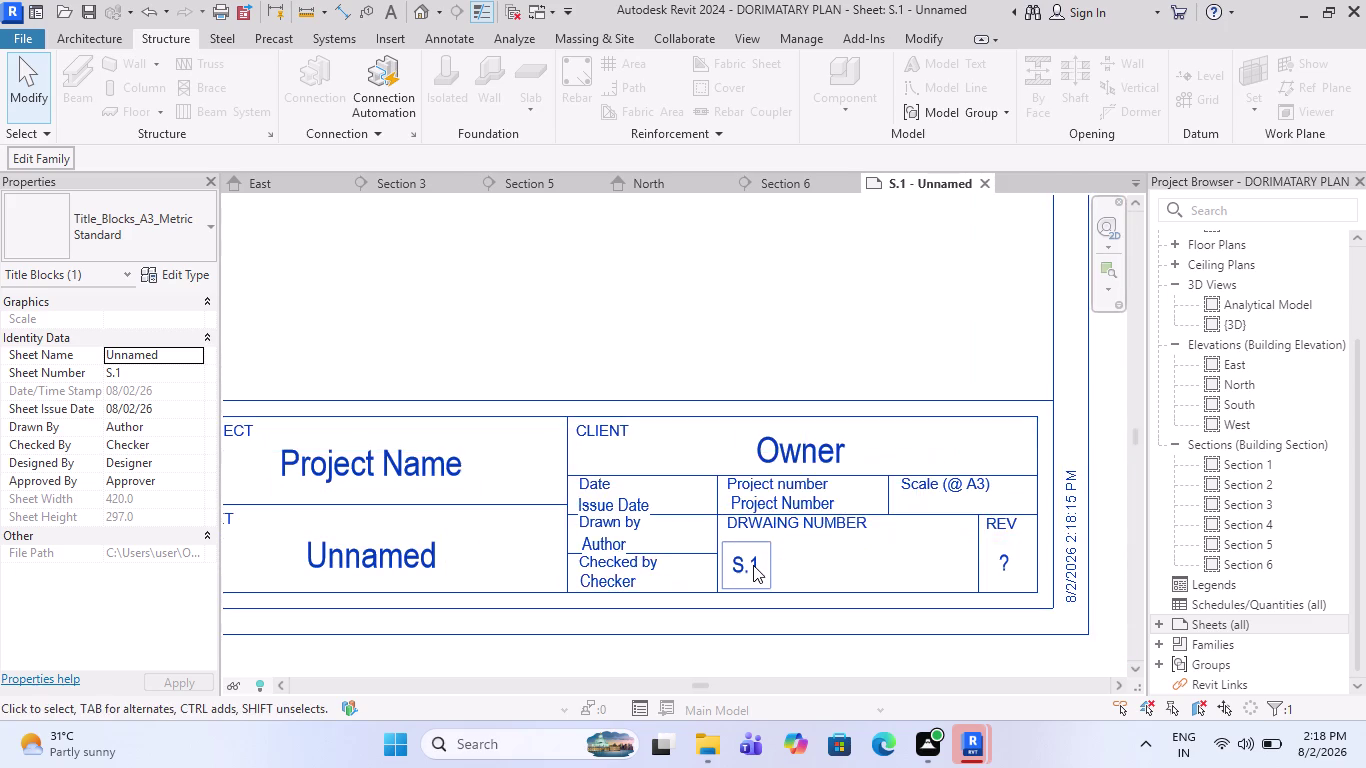
scroll(up, 3)
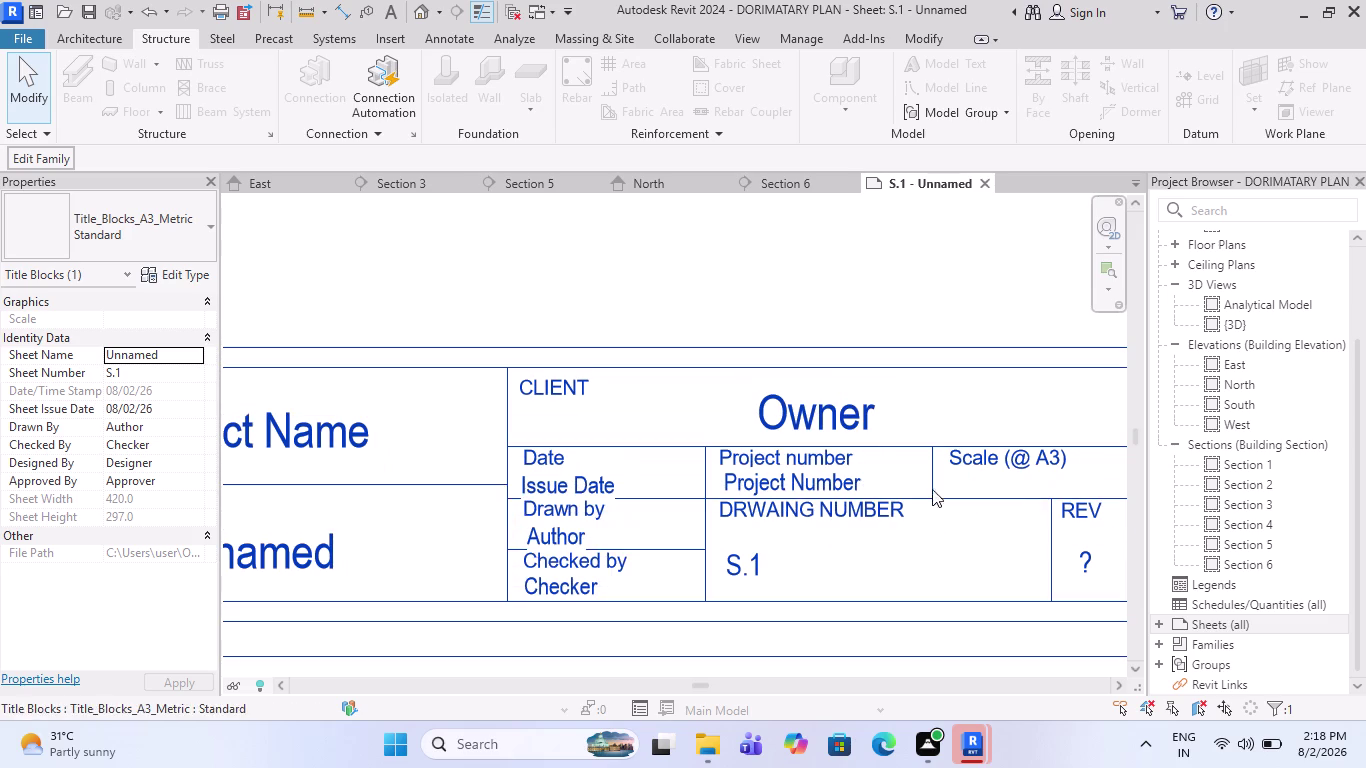
scroll(down, 3)
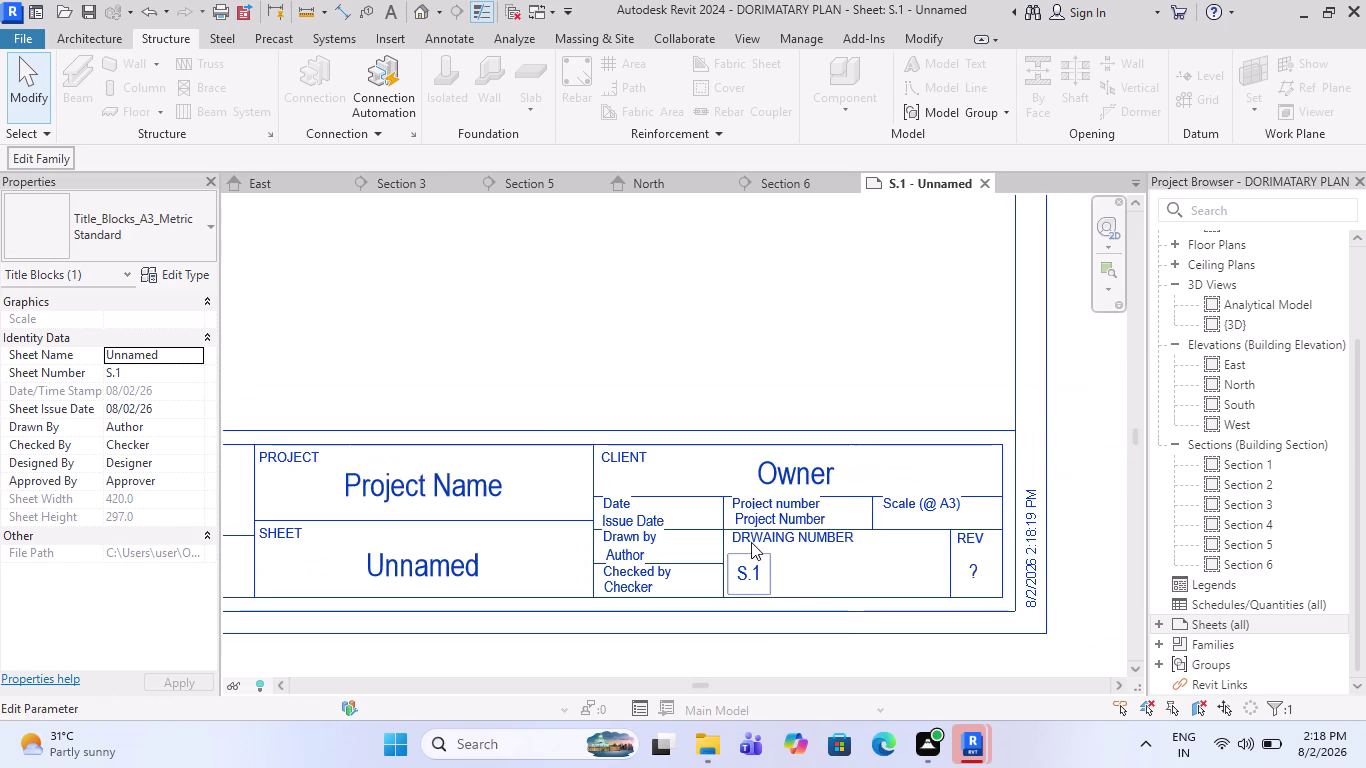
scroll(up, 3)
scroll(down, 3)
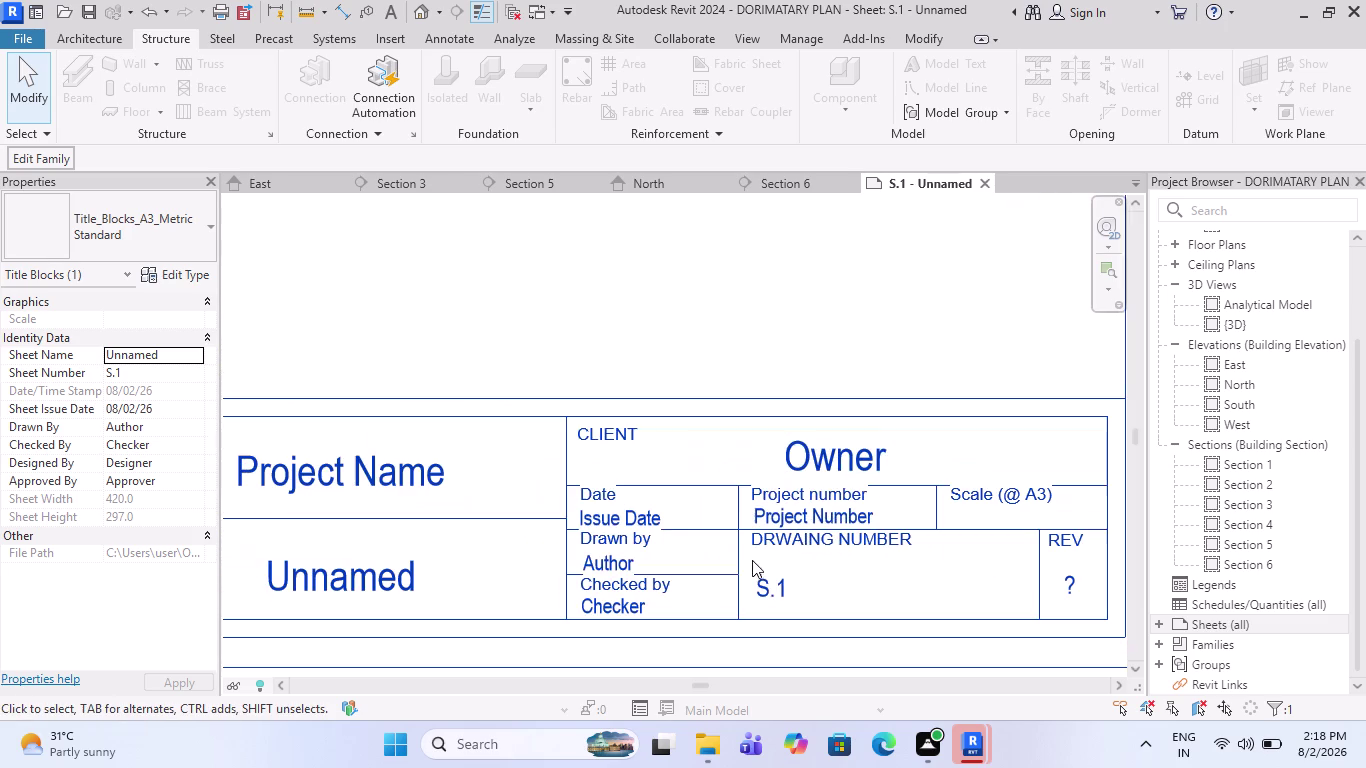
scroll(down, 3)
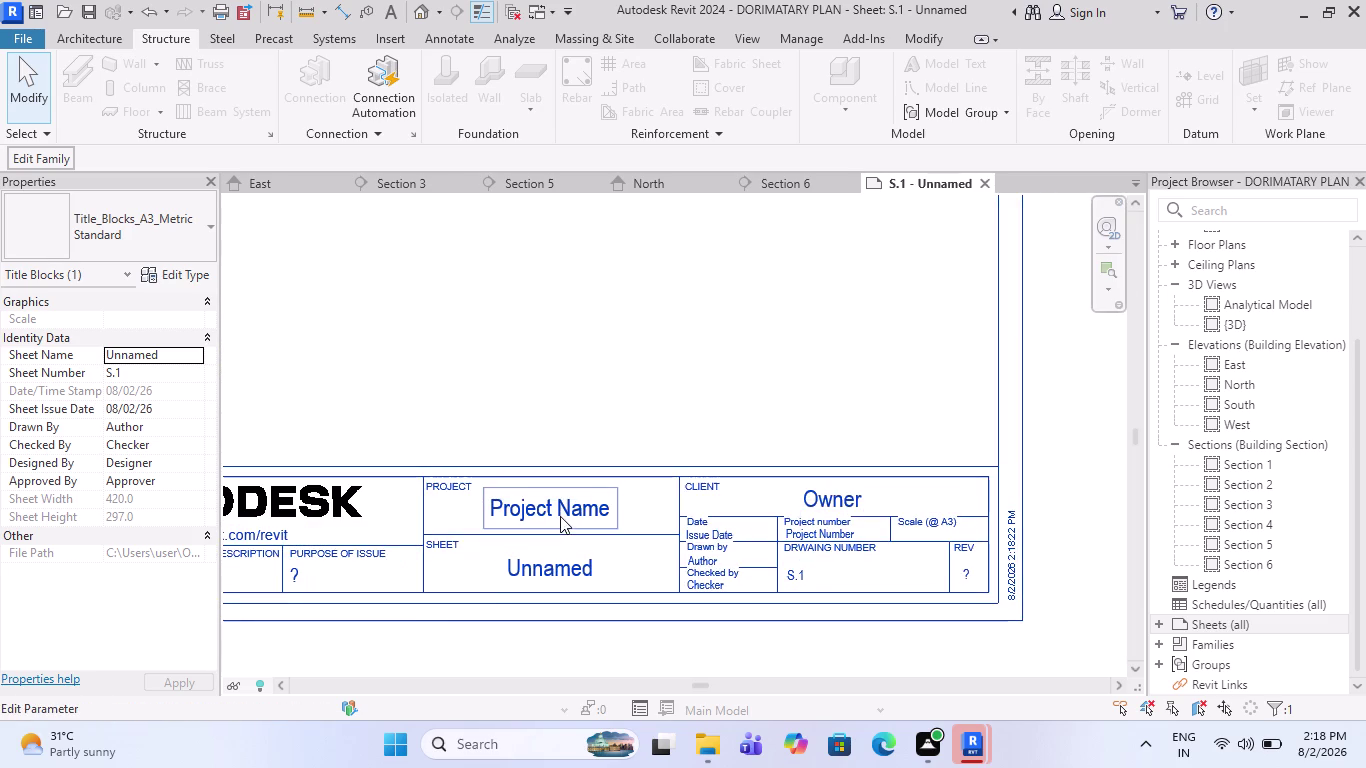
Reopen the Project Name label and select its existing text for replacement.
double_click(560, 516)
drag(591, 513, 559, 512)
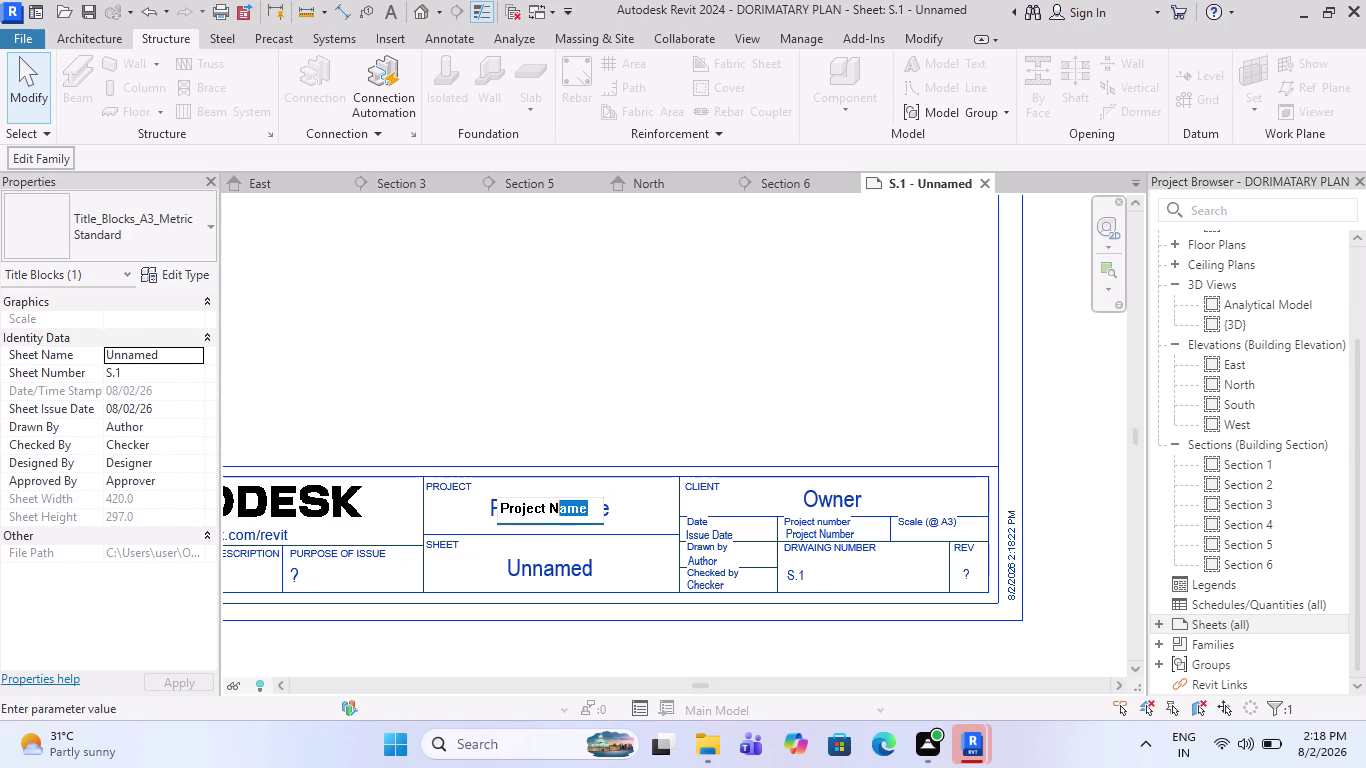
drag(559, 512, 475, 512)
scroll(down, 3)
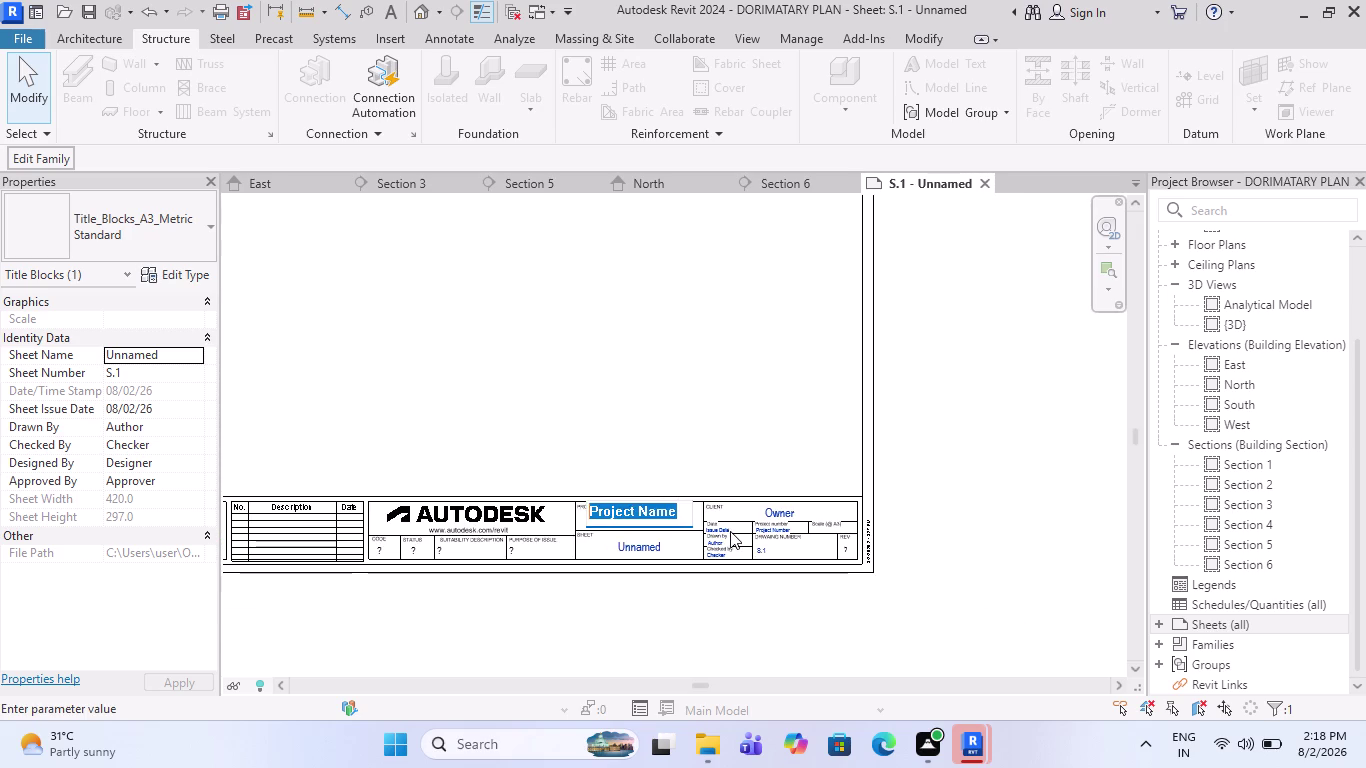
scroll(up, 3)
scroll(up, 3)
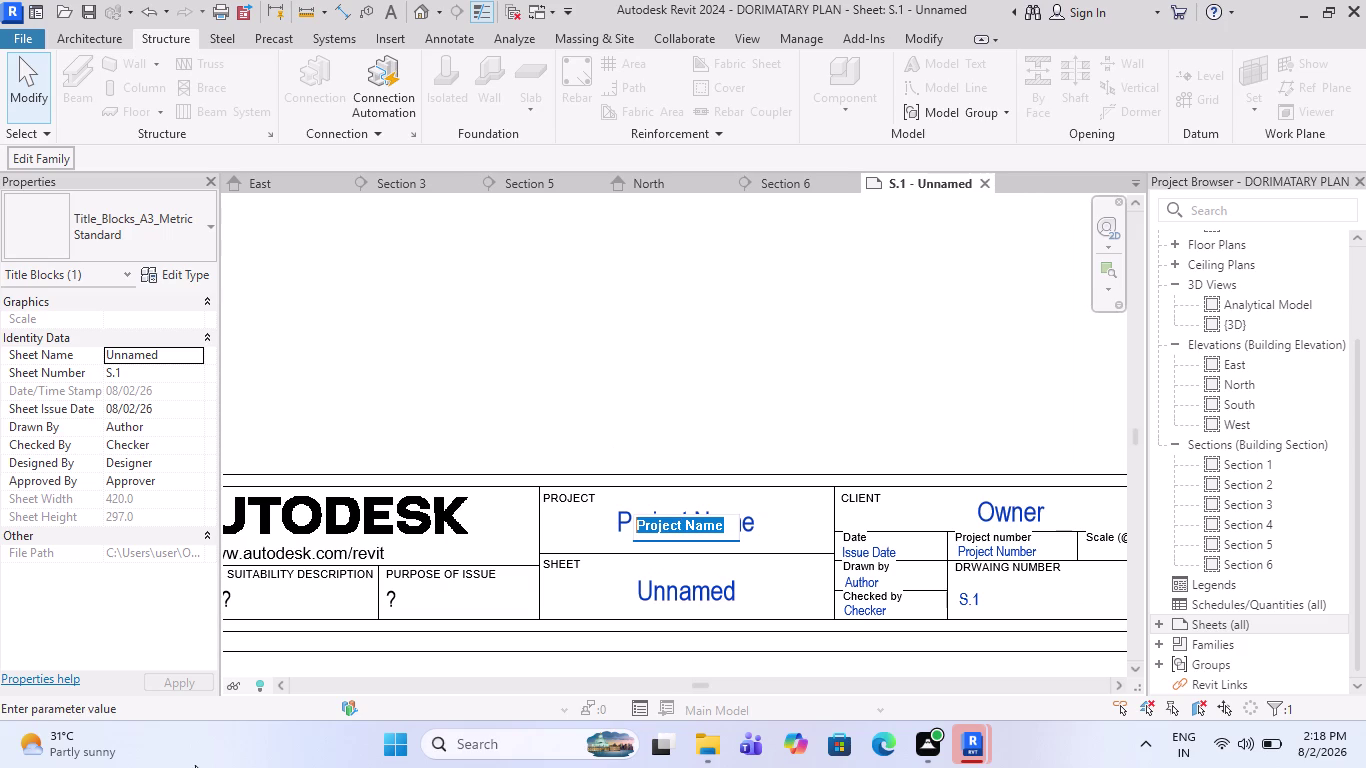
Enter DORMITORY DETAIL as the project name text.
scroll(down, 3)
text(DORMI)
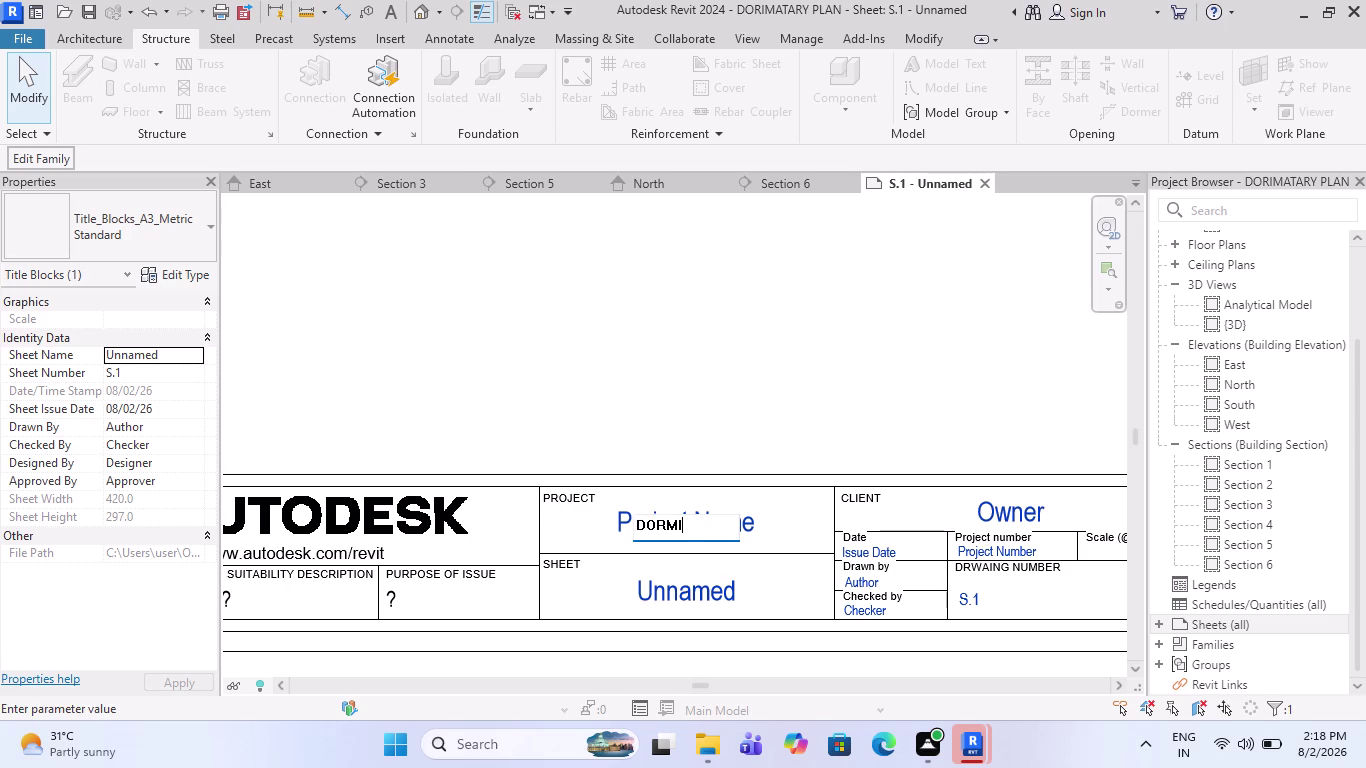
text(T)
text(ORY)
key(space)
key(d)
key(BackSpace)
text(DETA)
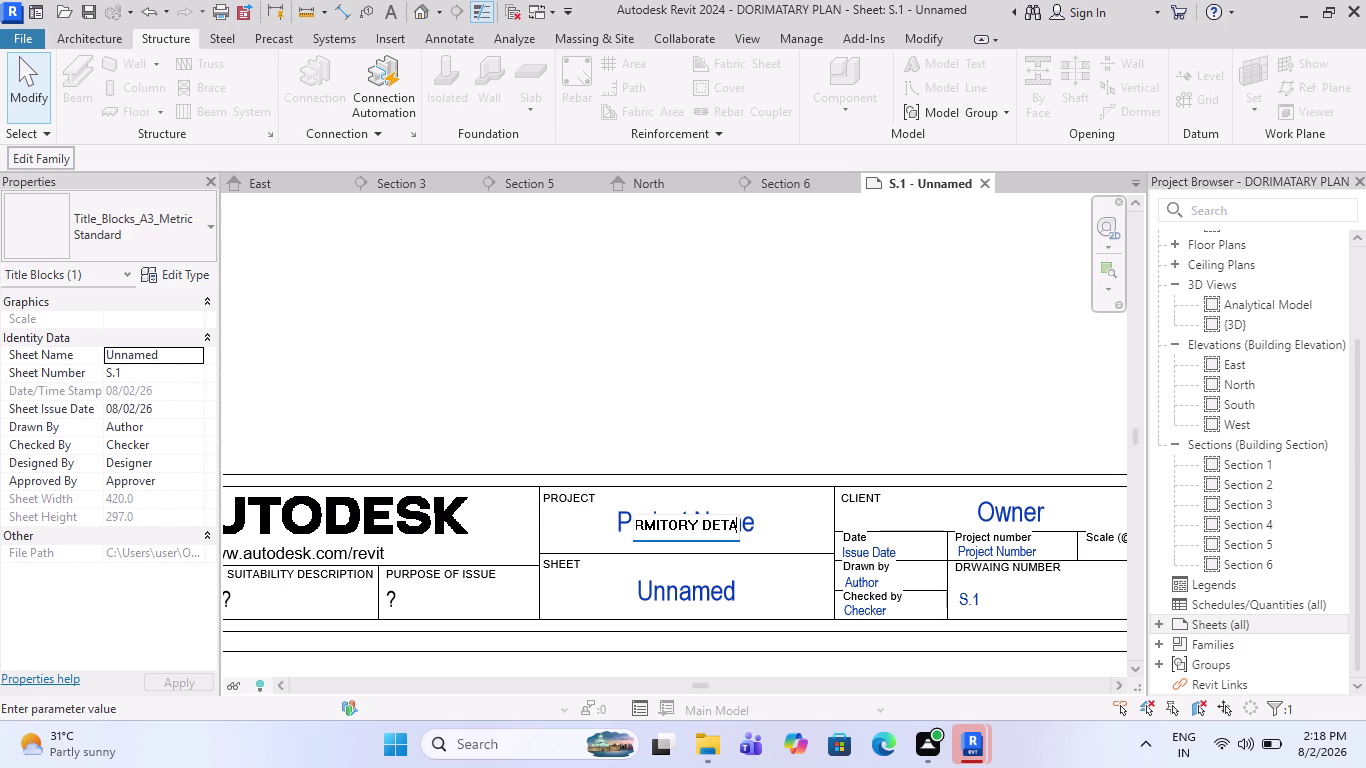
text(IL)
Commit the DORMITORY DETAIL project name and review the title block.
scroll(up, 3)
scroll(up, 3)
scroll(up, 3)
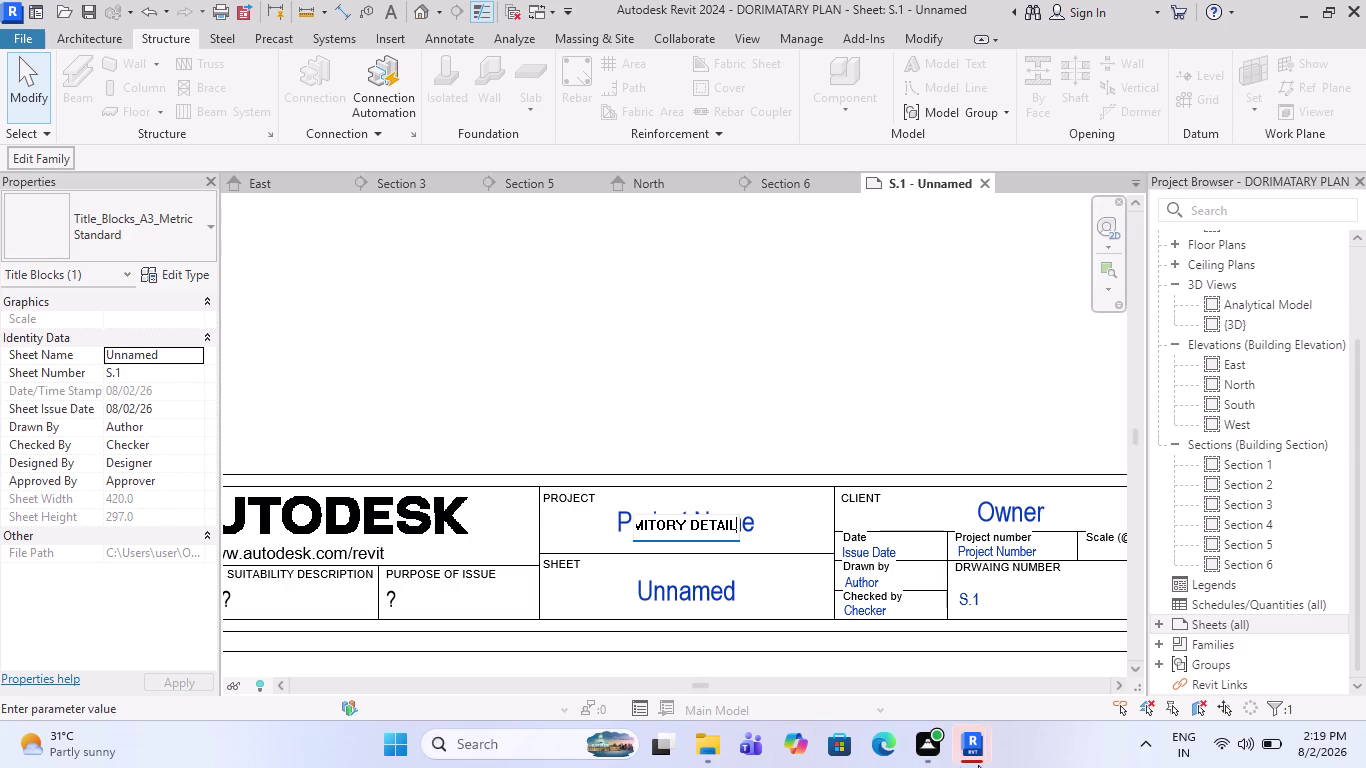
click(605, 339)
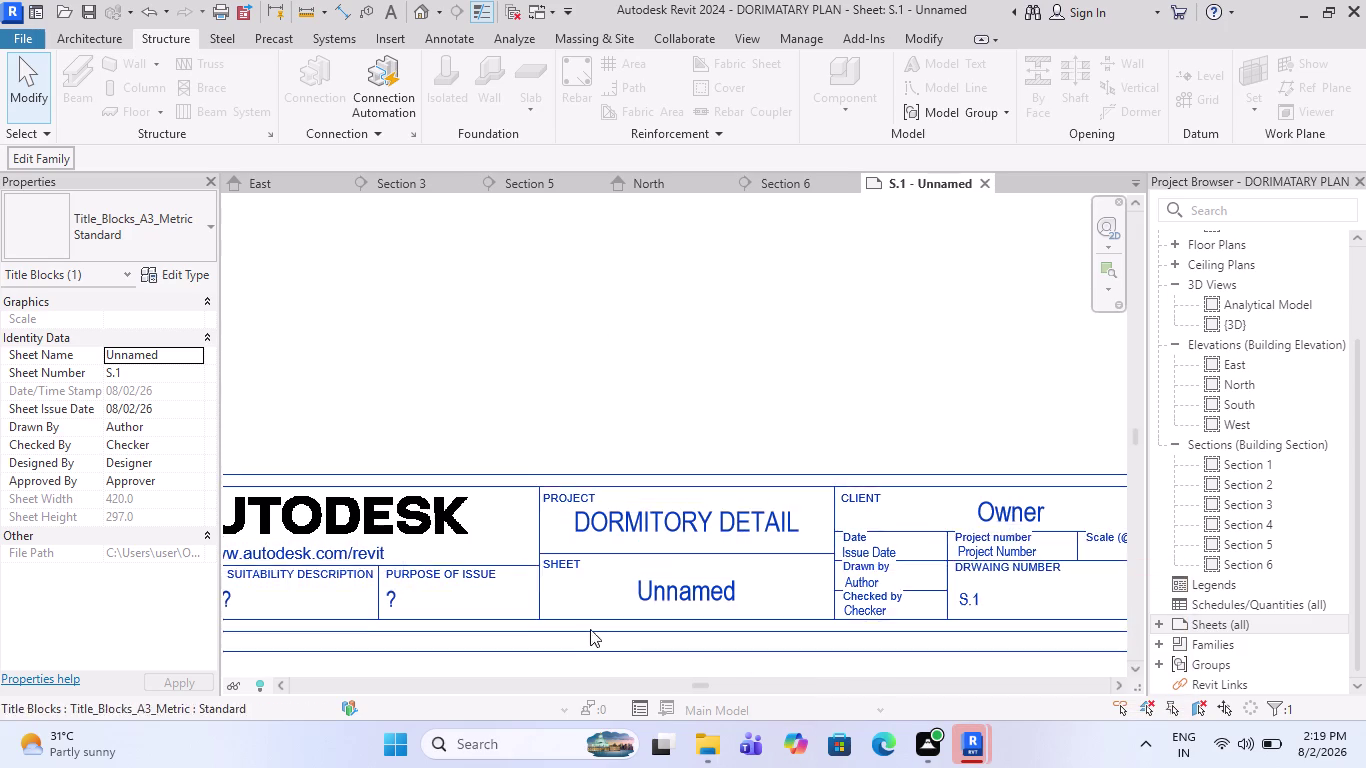
scroll(down, 3)
scroll(up, 3)
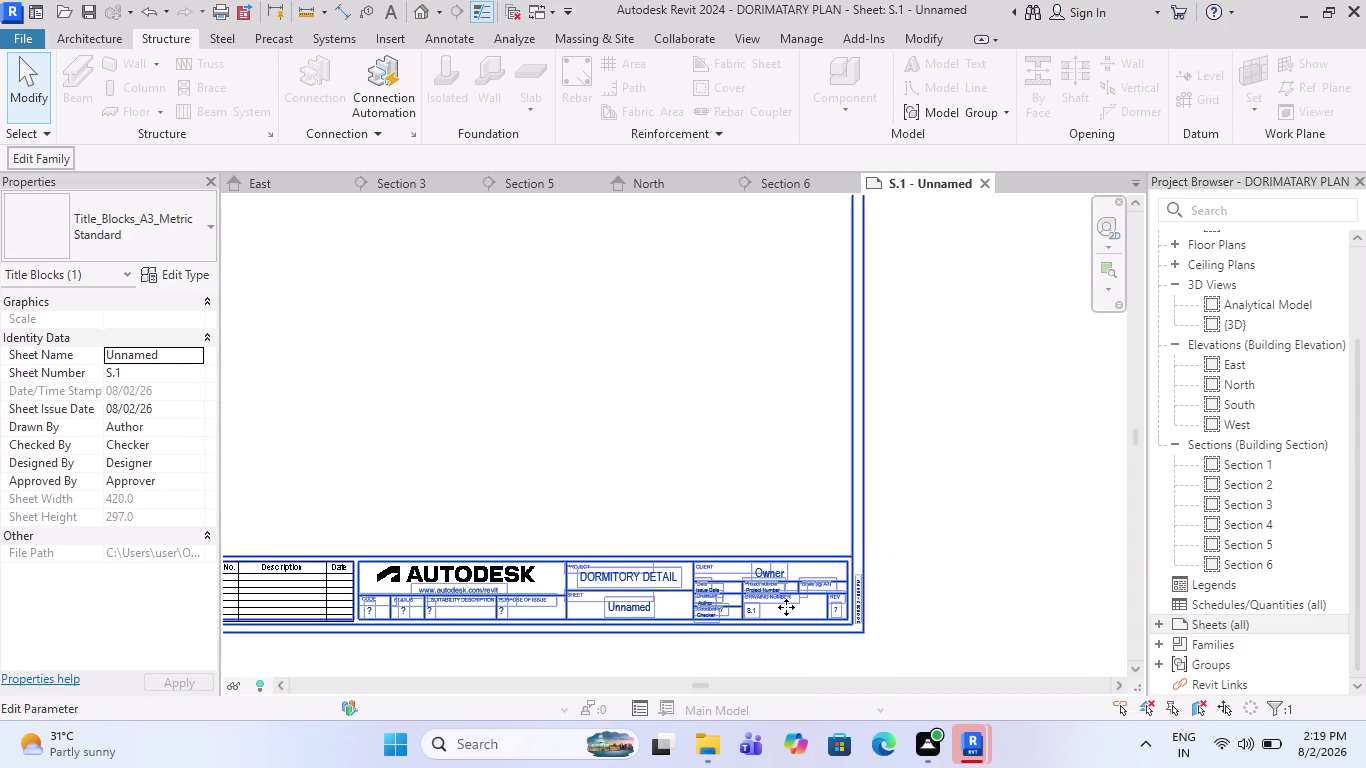
scroll(down, 3)
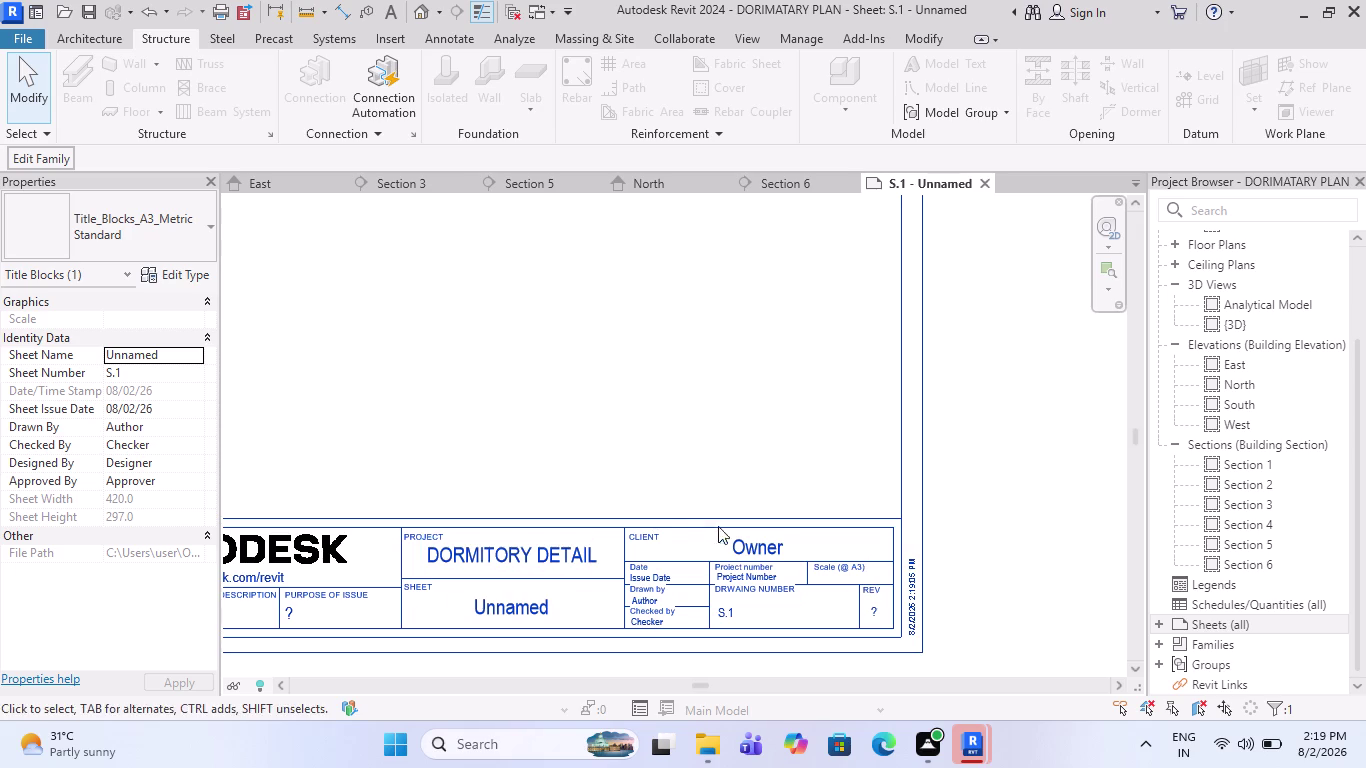
scroll(down, 3)
scroll(down, 3)
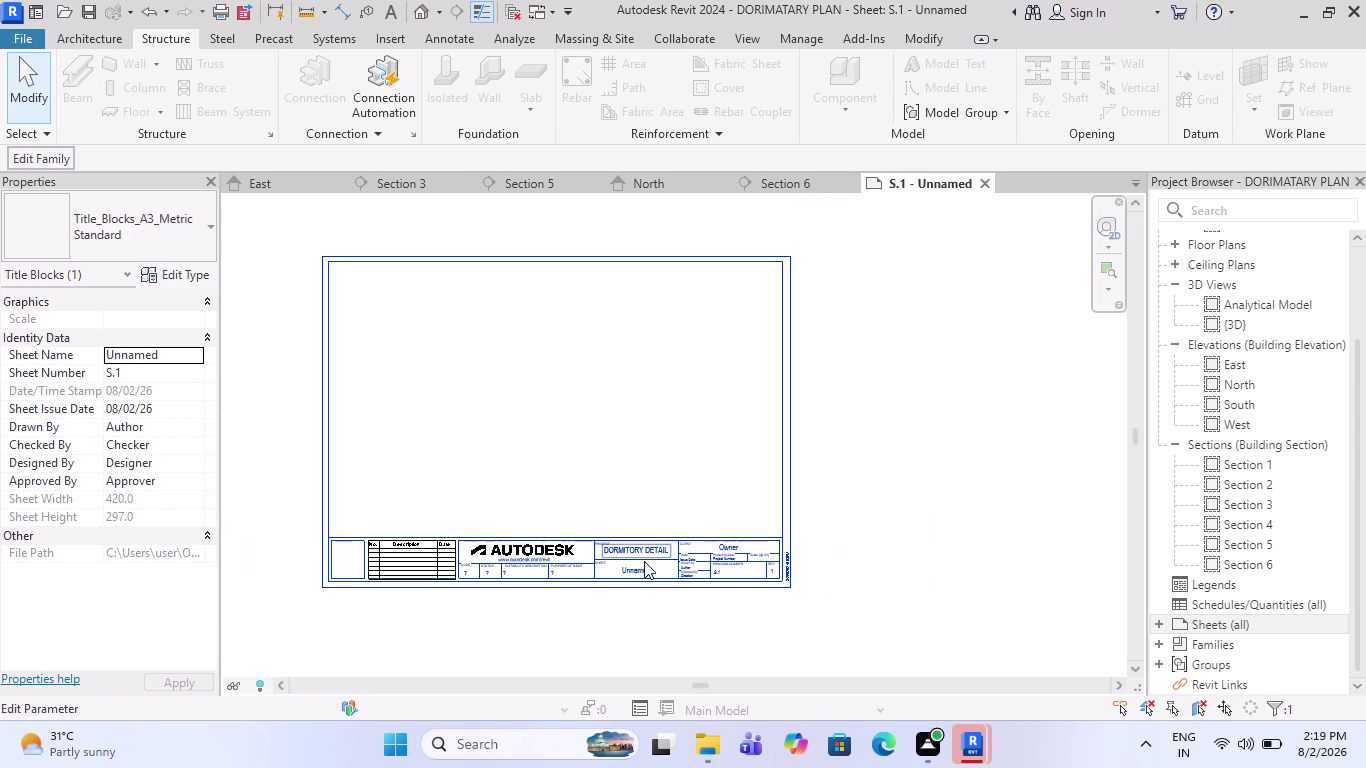
scroll(up, 3)
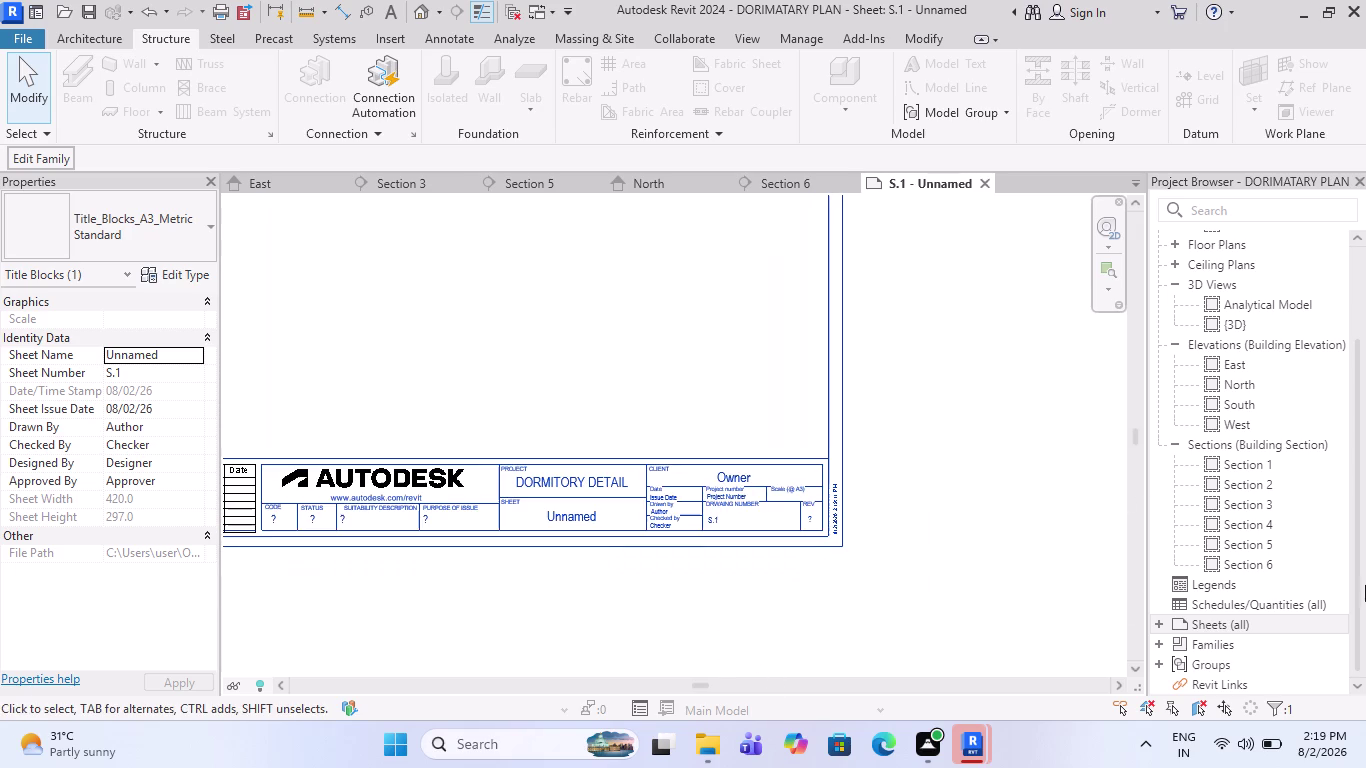
scroll(up, 3)
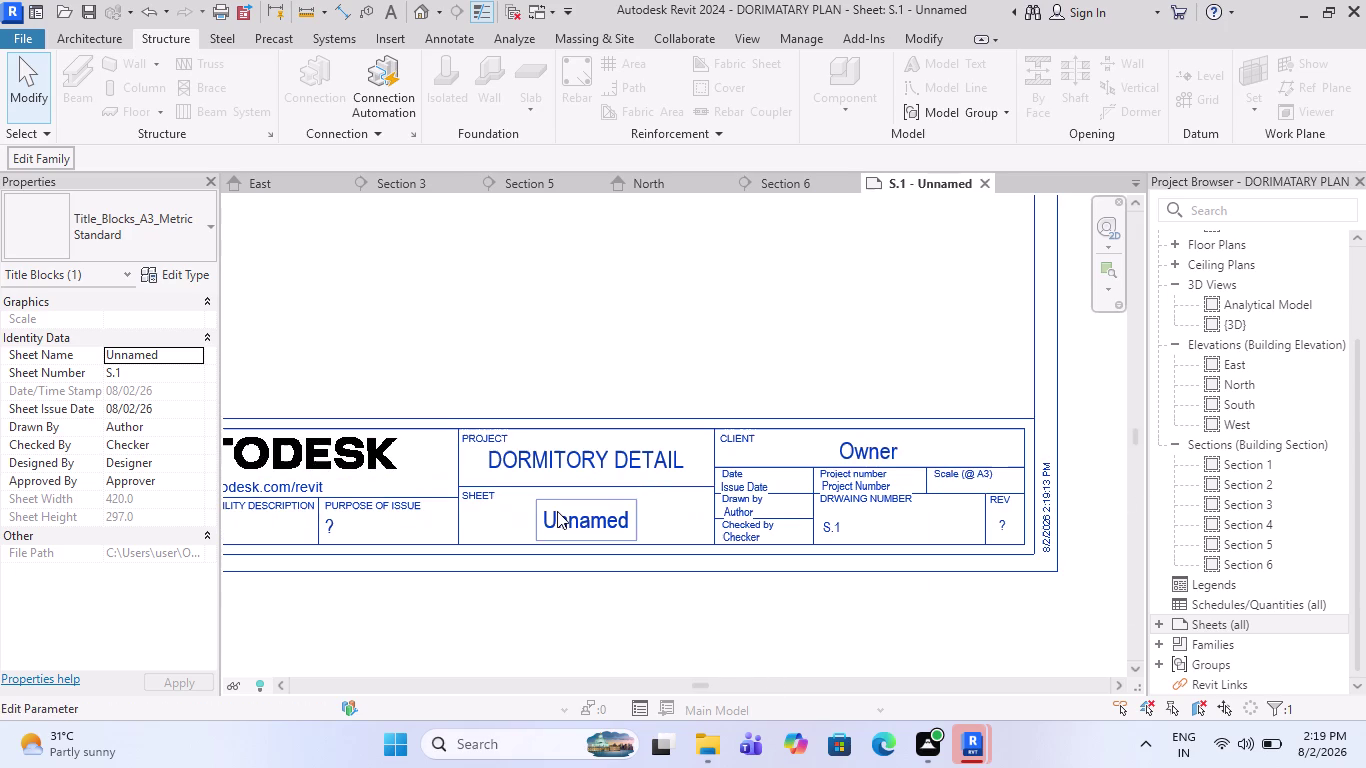
Replace the Unnamed sheet name label with A3.
double_click(557, 511)
drag(610, 518, 442, 547)
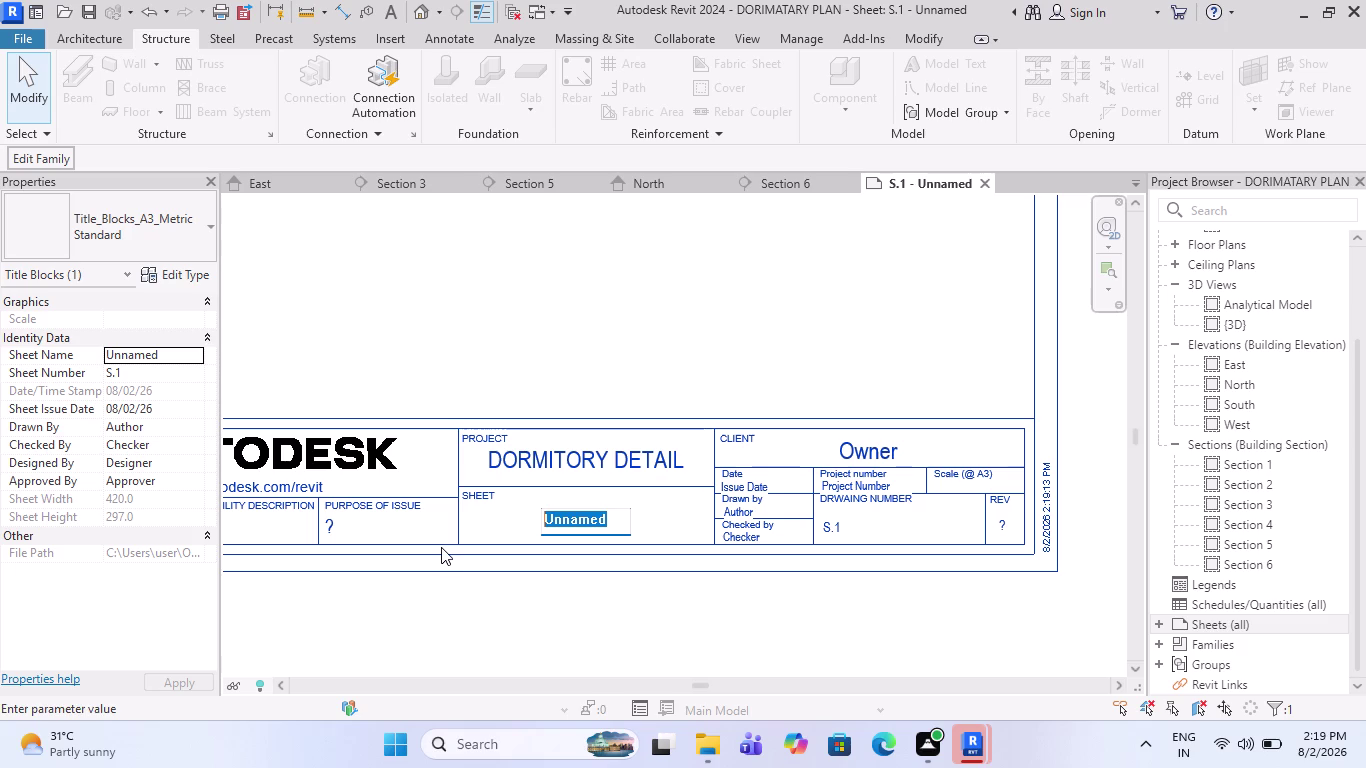
text(A3)
click(516, 294)
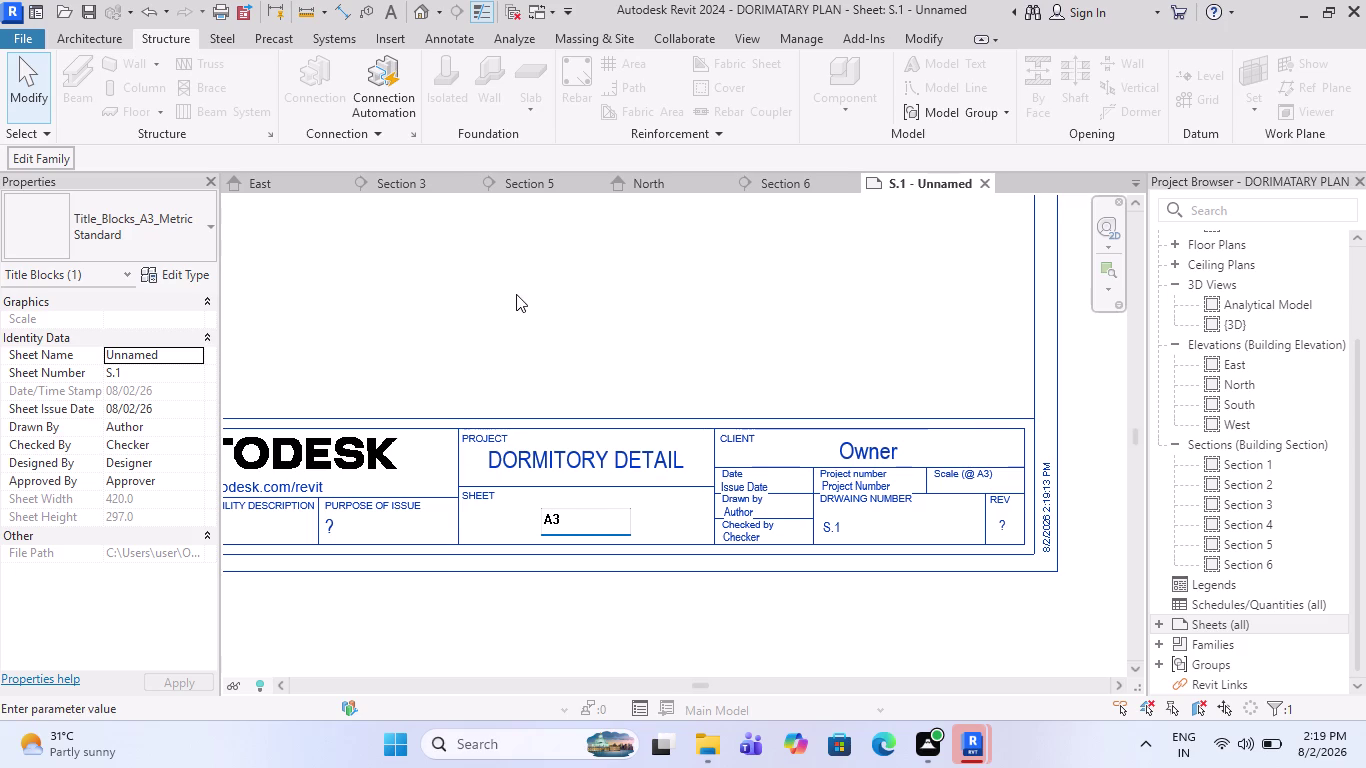
Center sheet S.1 in view and drag the East elevation onto it.
scroll(down, 3)
scroll(down, 3)
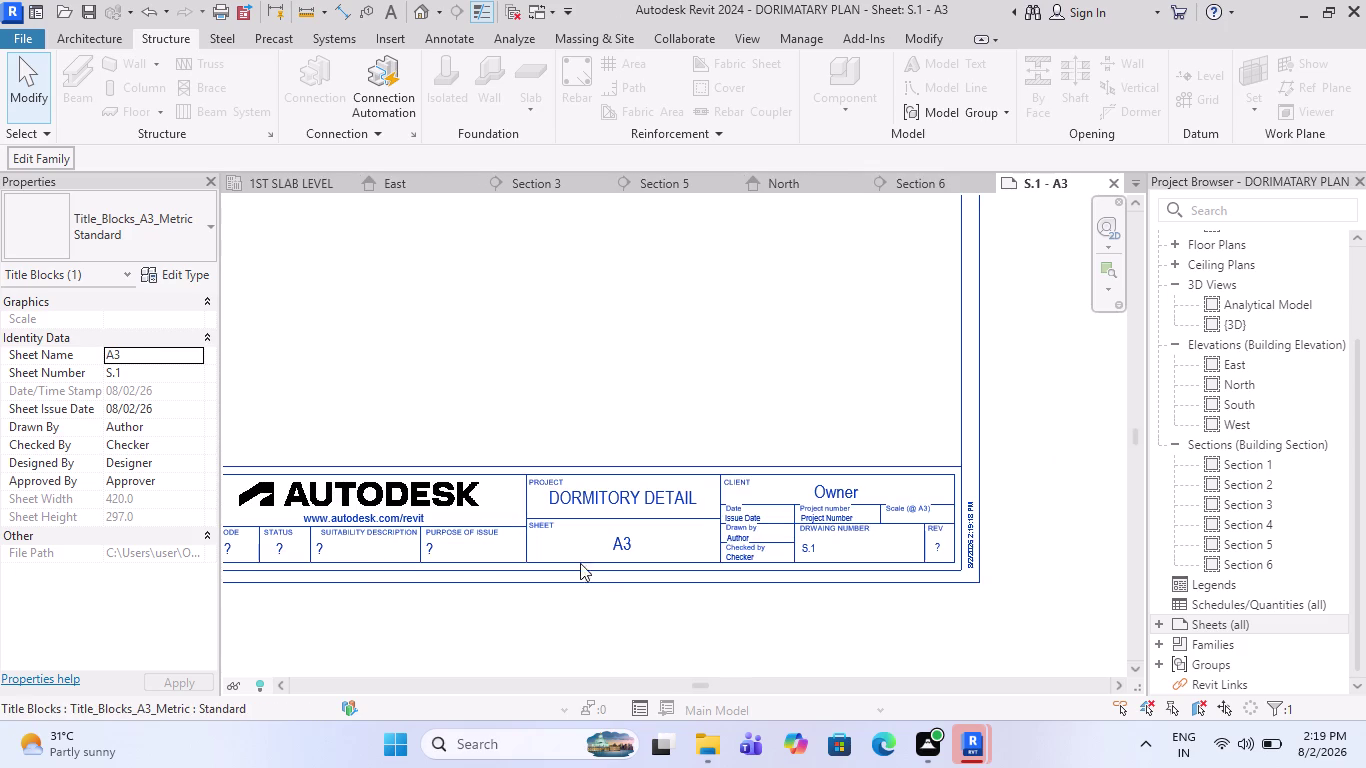
scroll(down, 3)
scroll(down, 3)
scroll(up, 3)
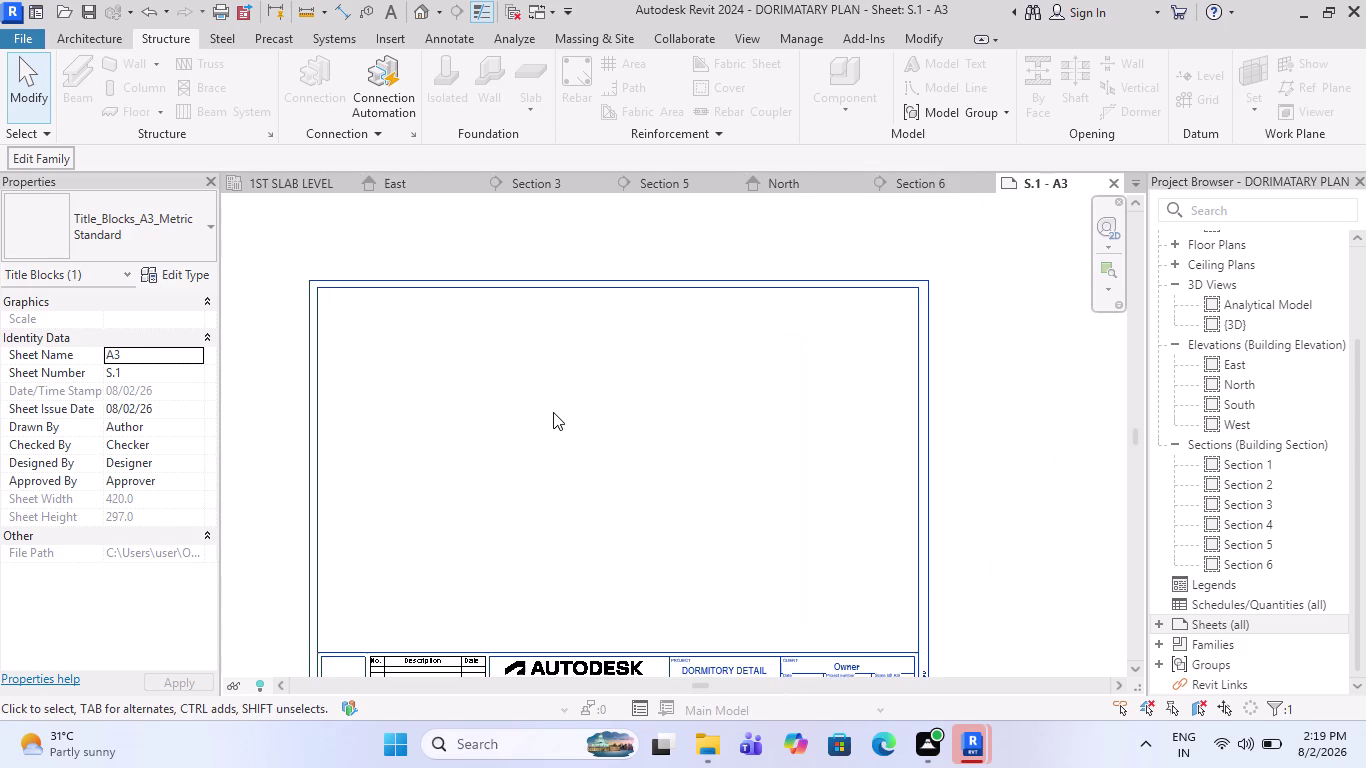
middle_drag(551, 412, 571, 370)
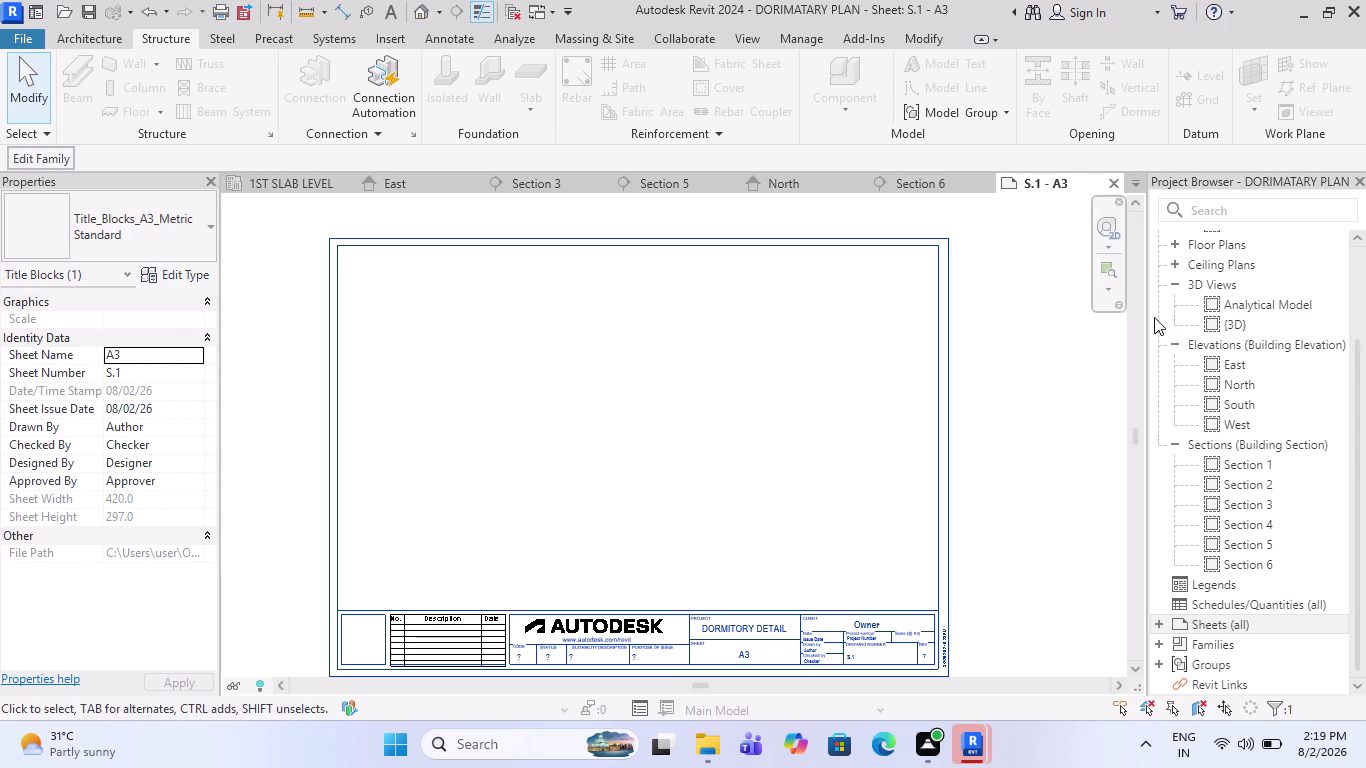
drag(1241, 360, 644, 463)
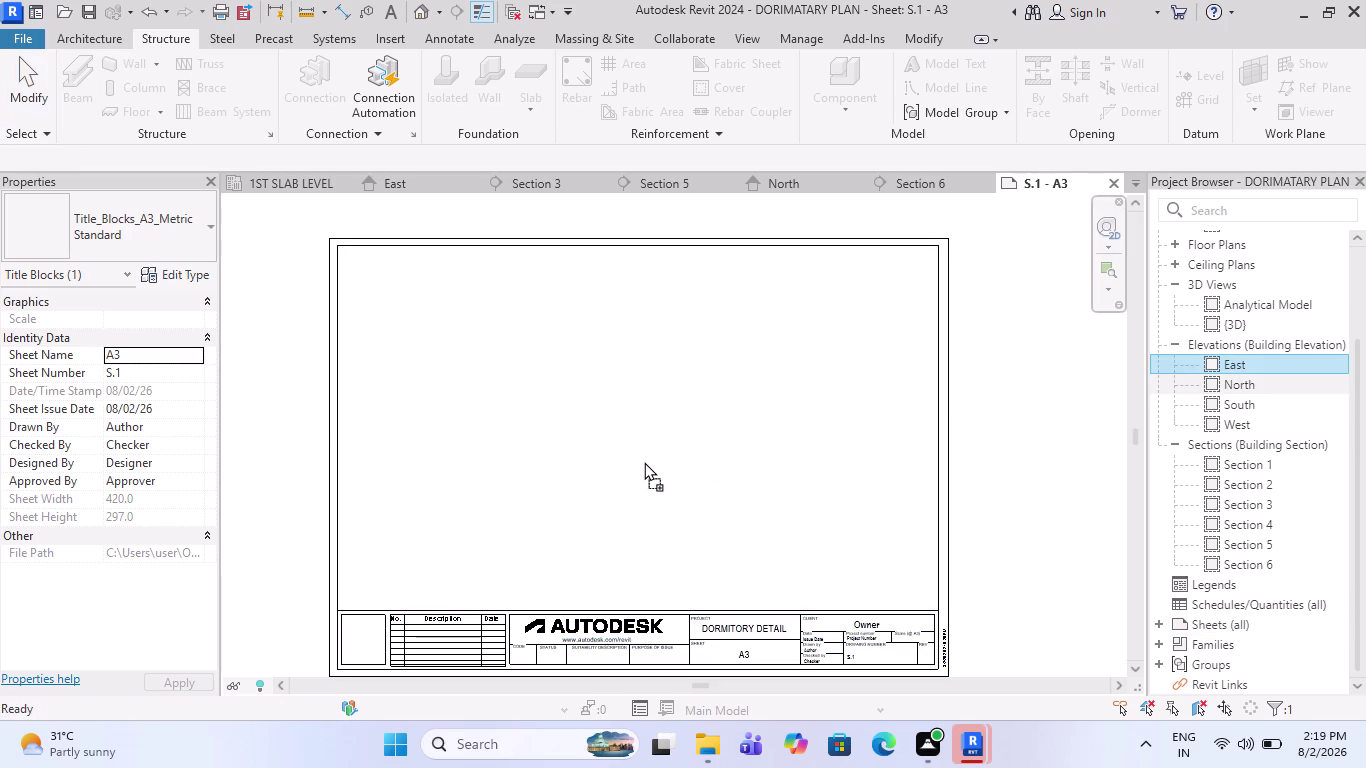
Cancel the East elevation placement and drag the TOF structural plan toward the sheet.
drag(644, 463, 644, 462)
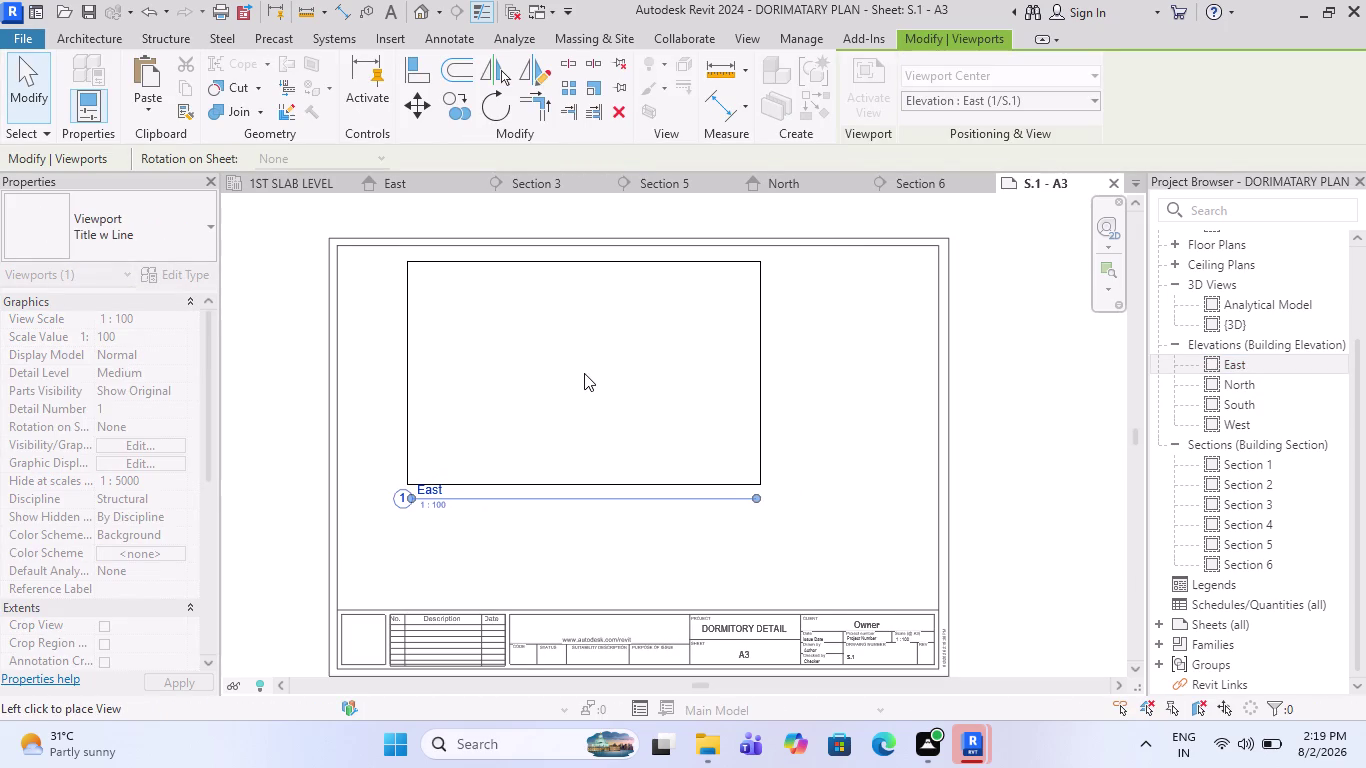
key(Escape)
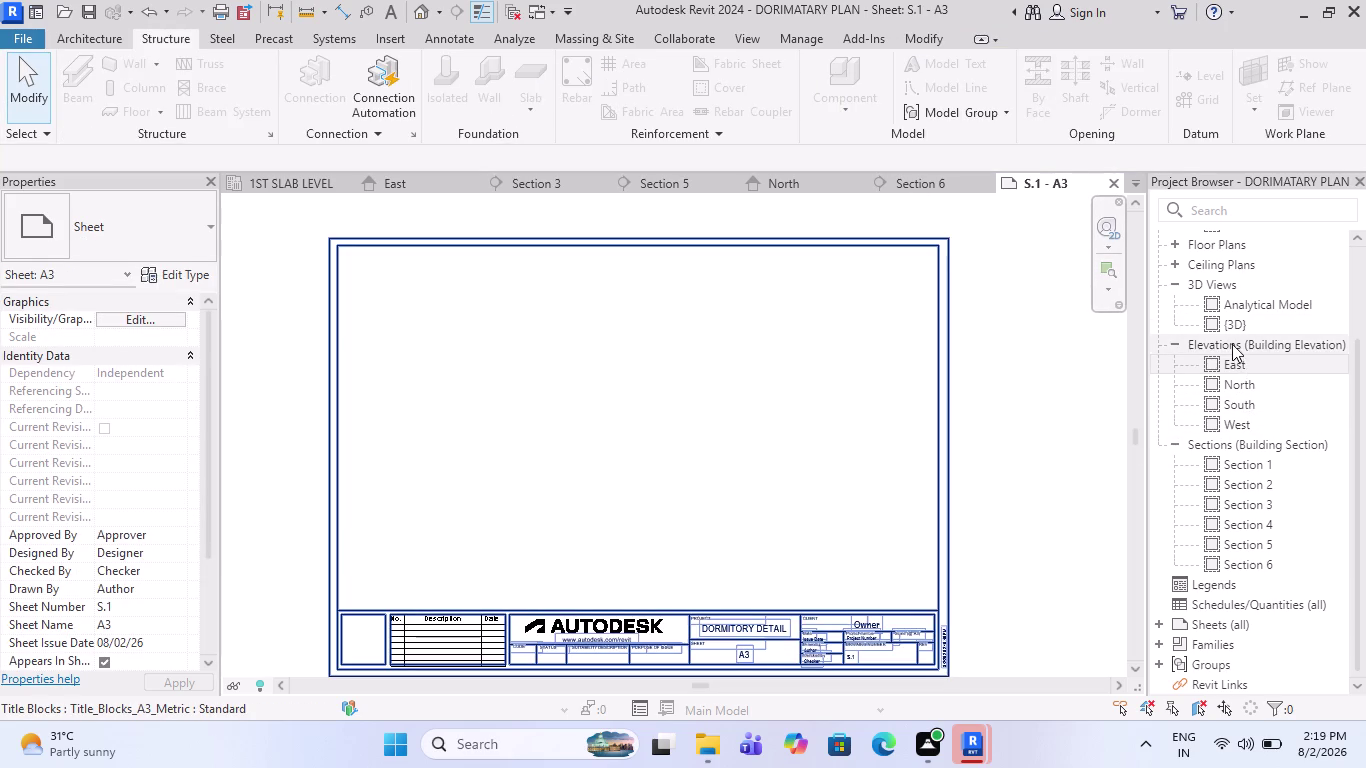
scroll(up, 3)
scroll(up, 3)
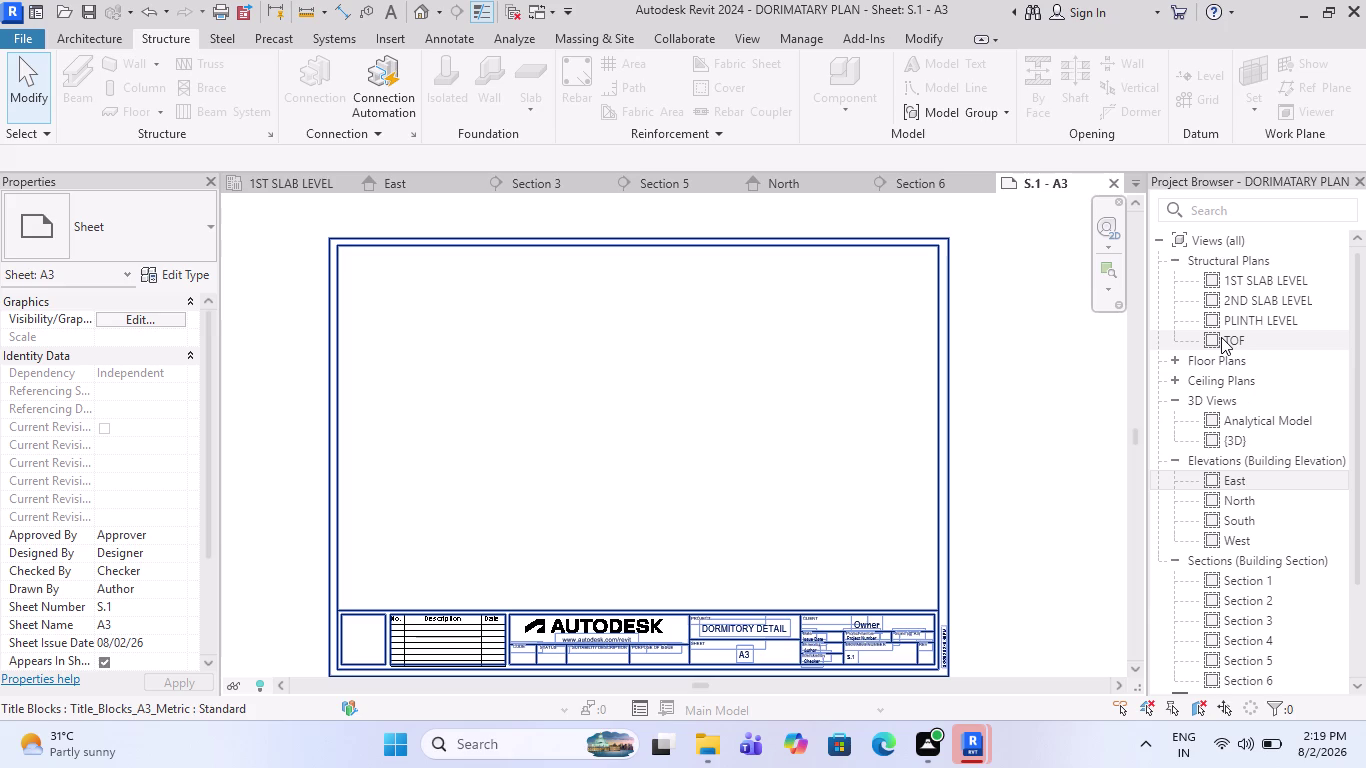
drag(1221, 337, 929, 481)
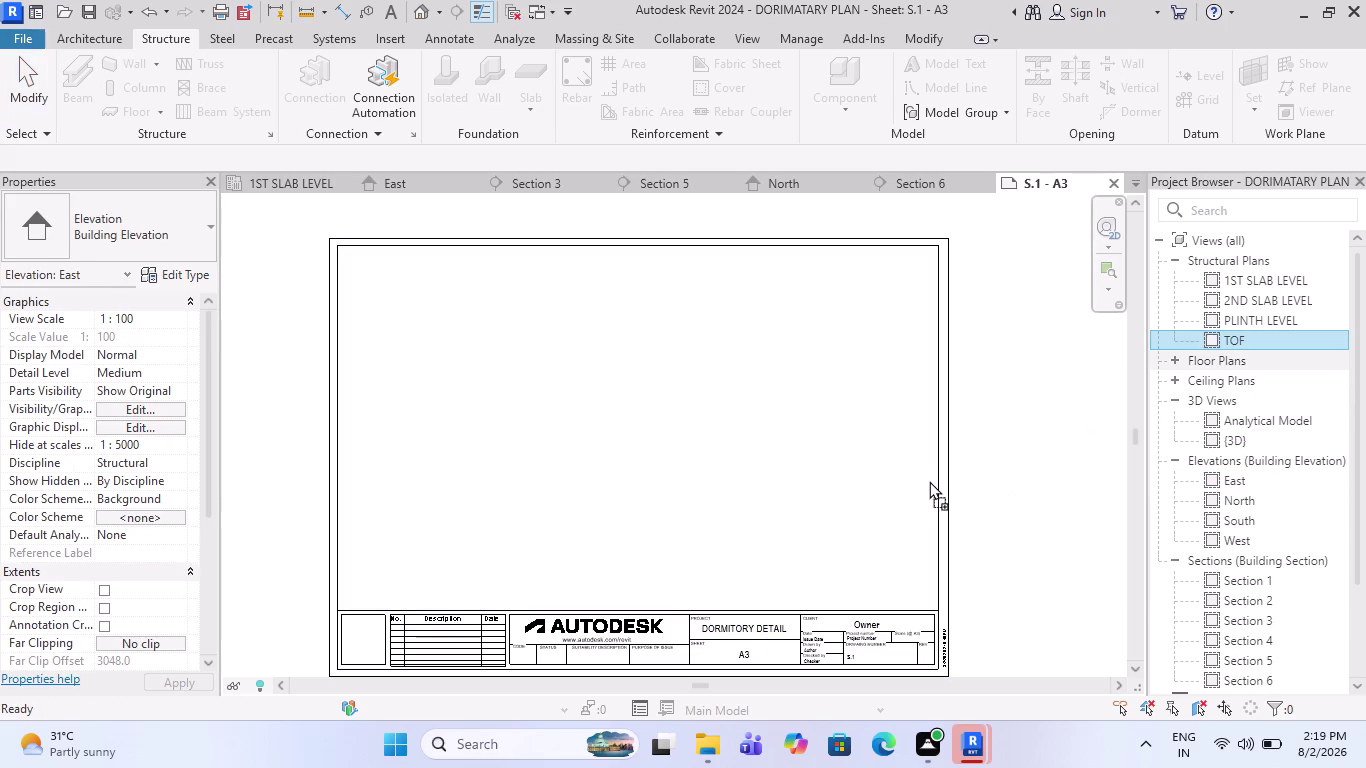
Place the TOF structural plan viewport inside the A3 title block.
drag(929, 481, 920, 473)
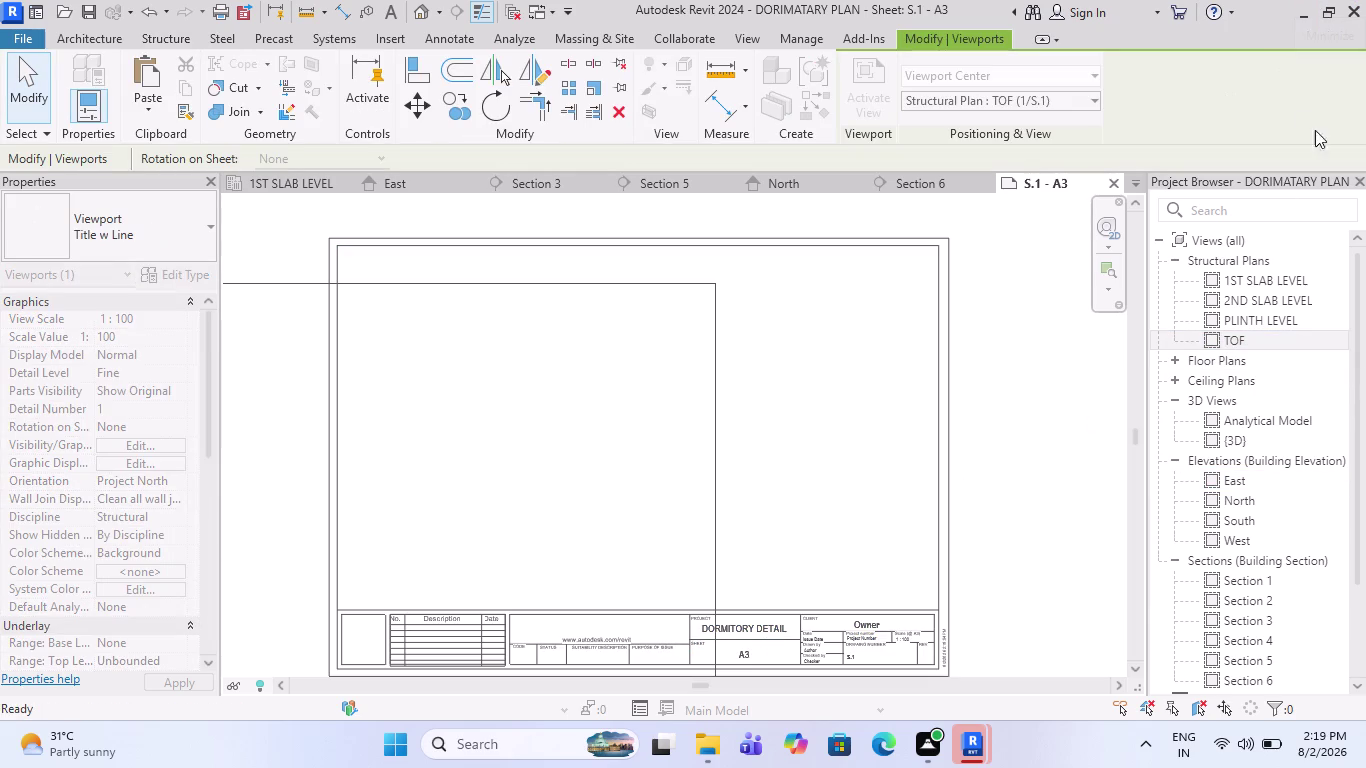
scroll(down, 3)
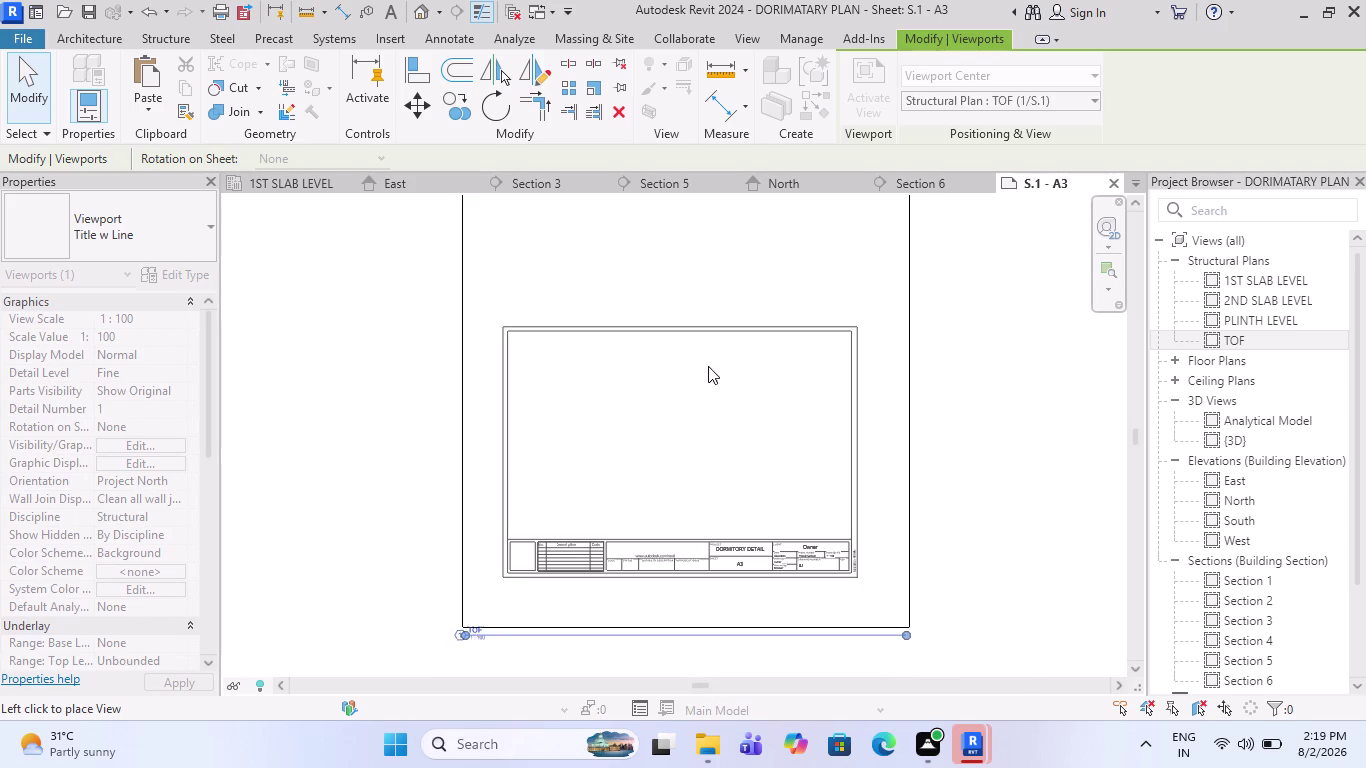
click(738, 293)
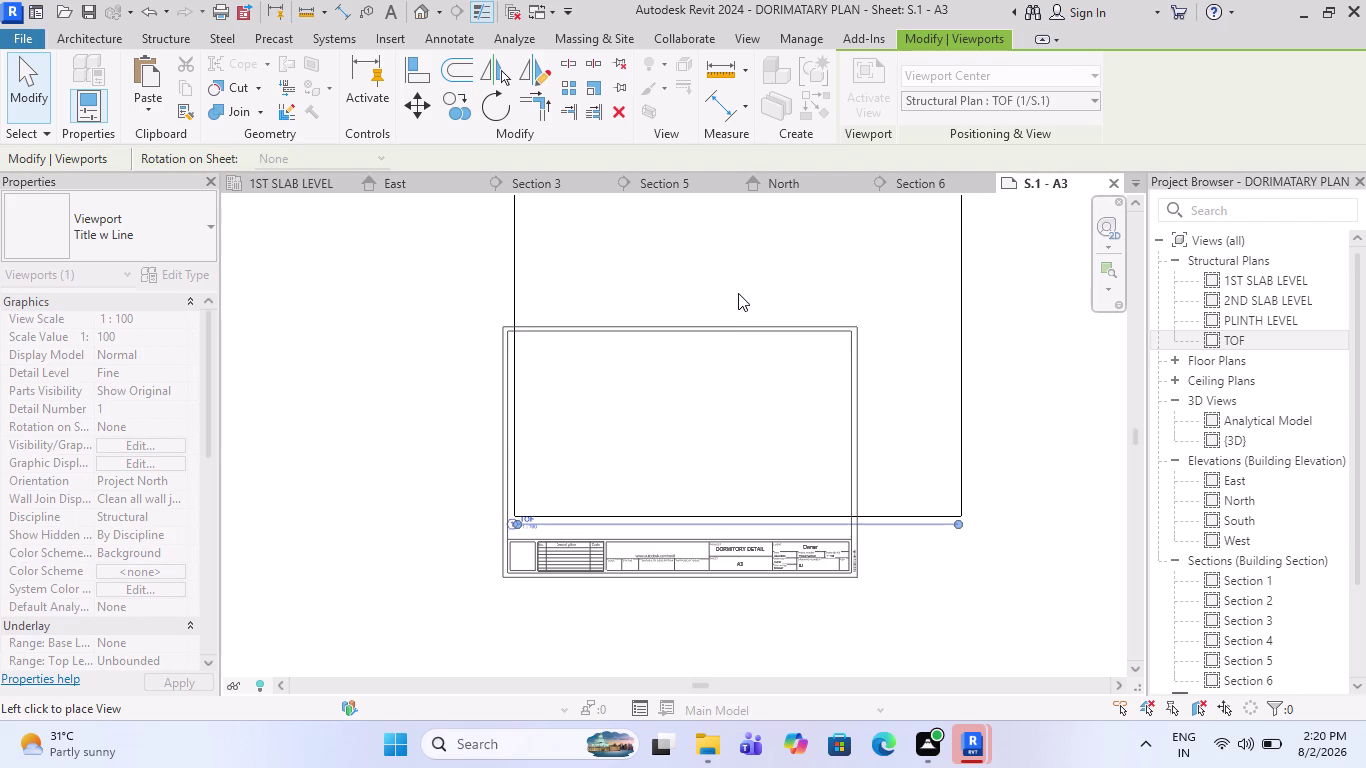
scroll(up, 3)
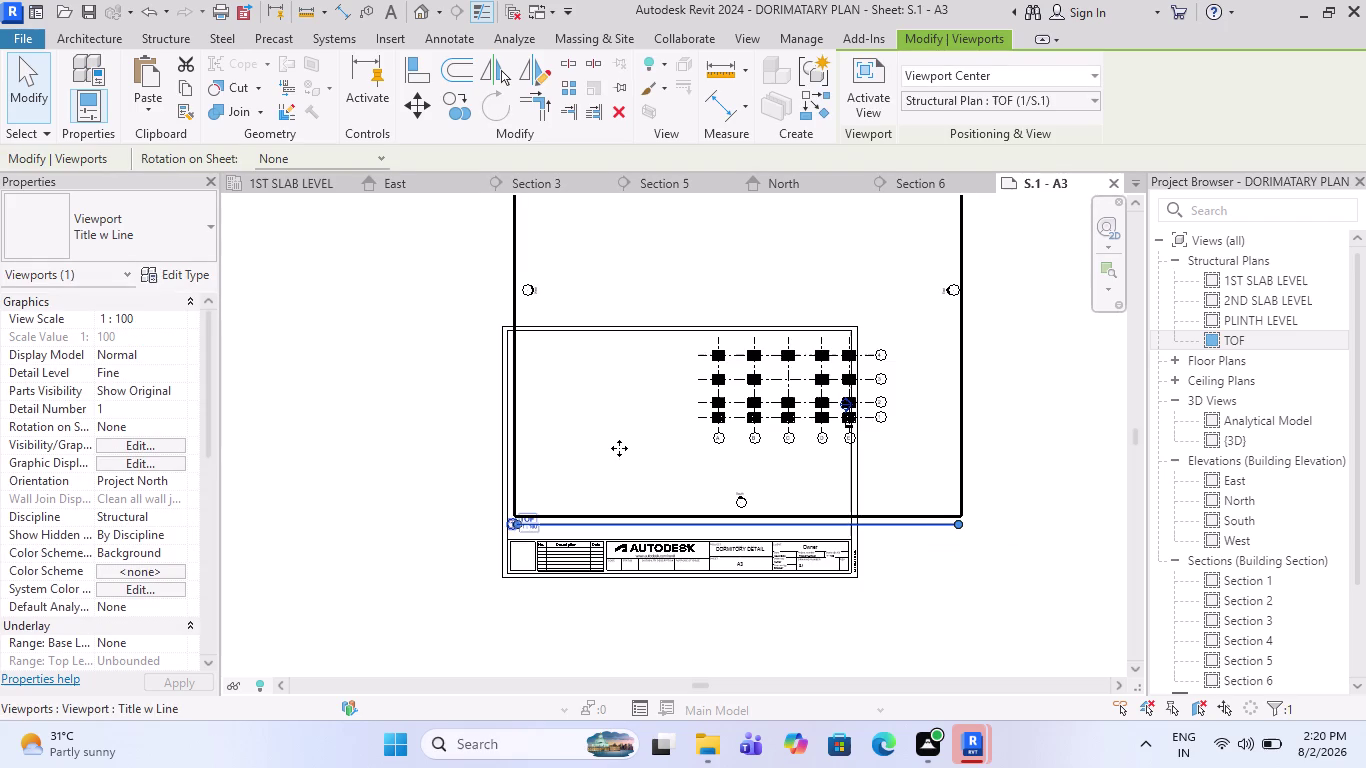
scroll(up, 3)
scroll(up, 3)
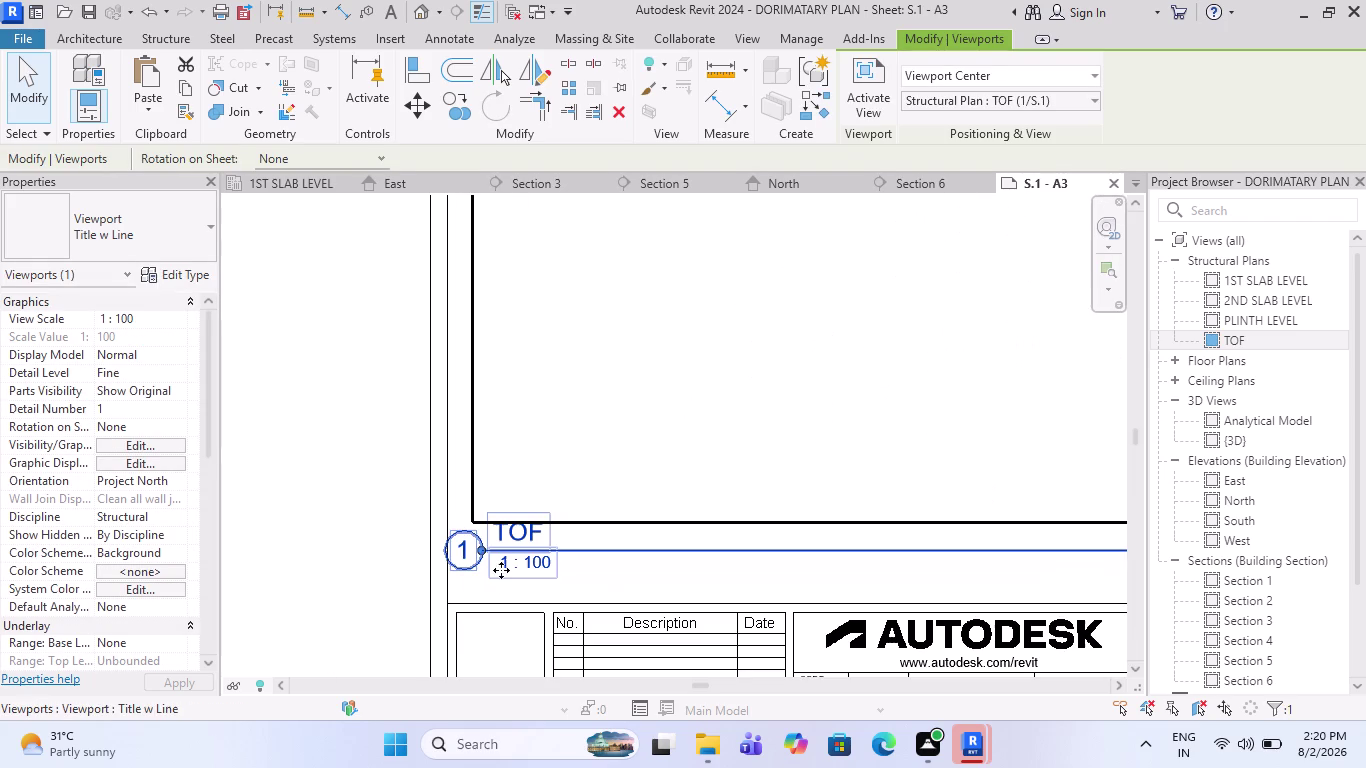
Activate the TOF viewport from its title to work inside it.
click(515, 565)
double_click(527, 565)
scroll(down, 3)
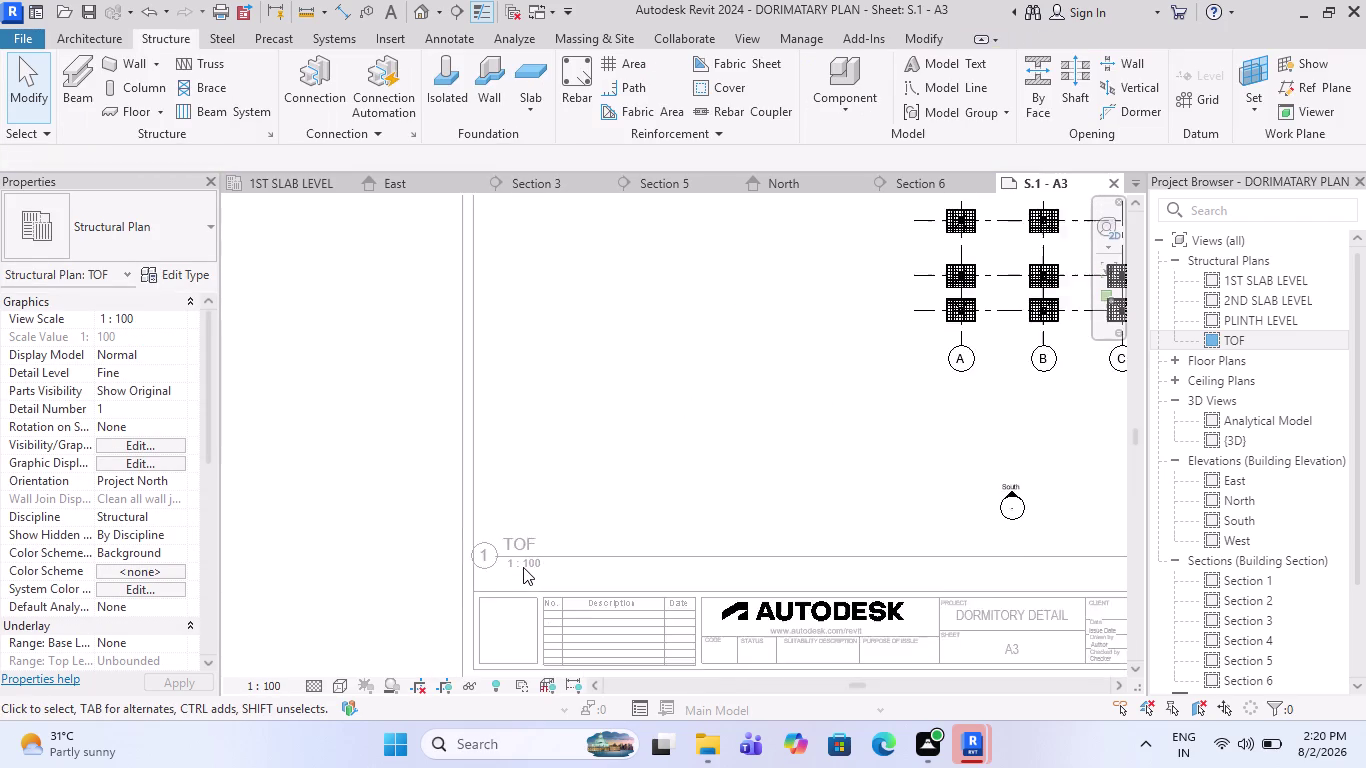
scroll(down, 3)
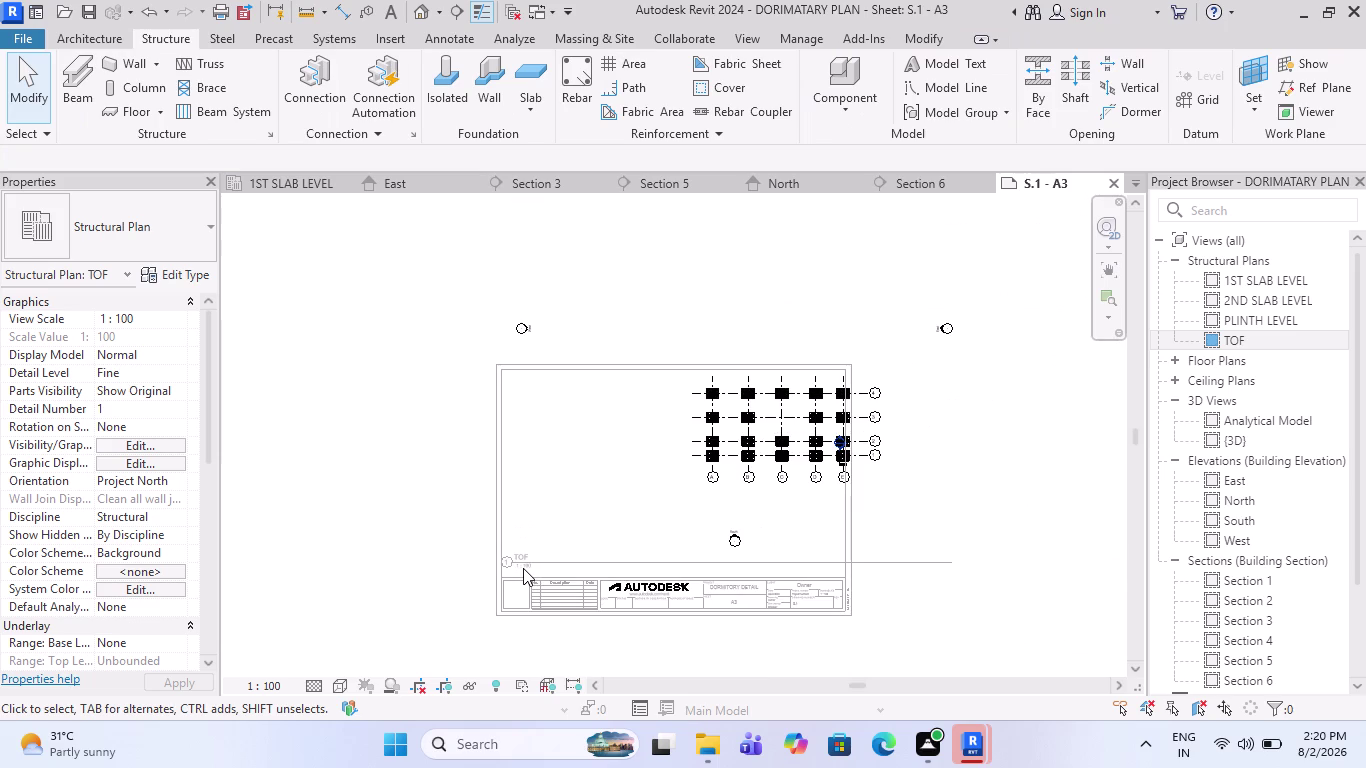
click(271, 676)
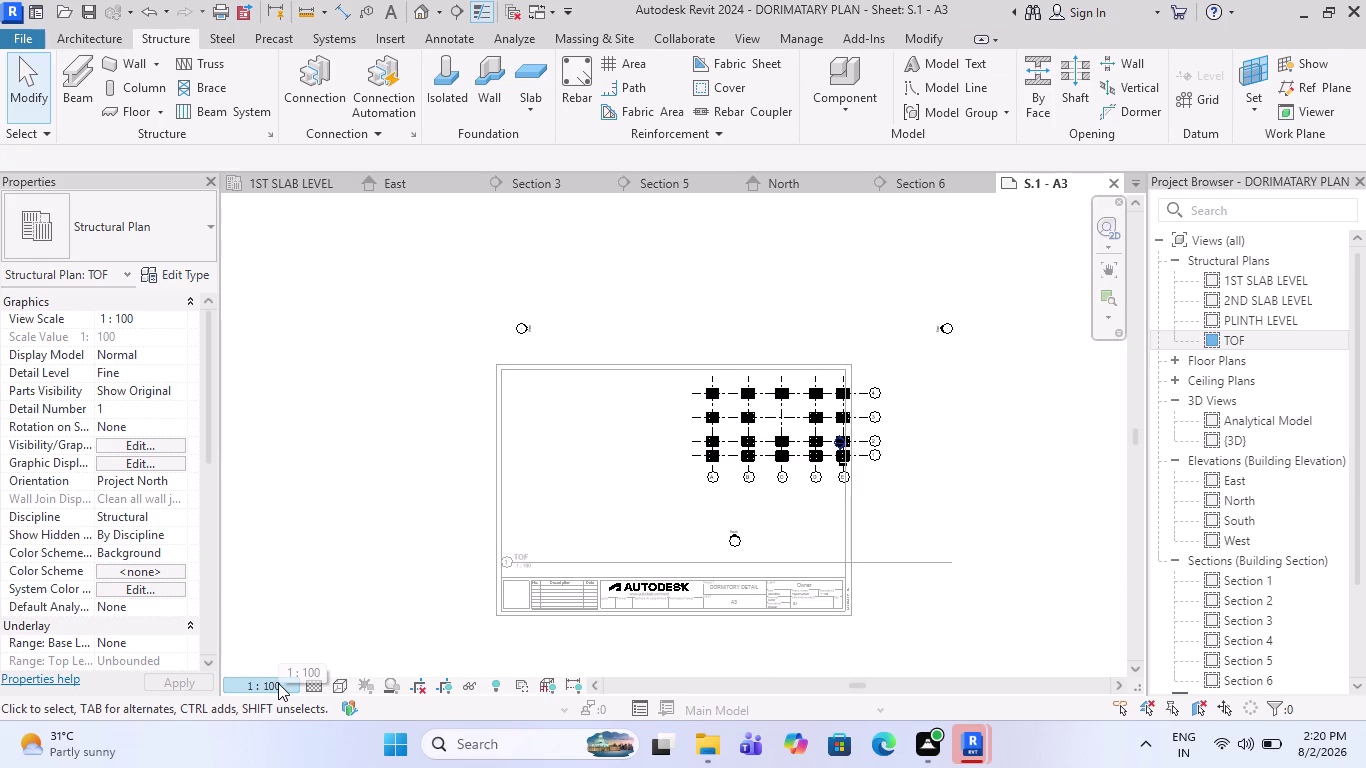
Clear the selection and deactivate the TOF viewport, returning to sheet S.1.
key(Escape)
key(Escape)
scroll(up, 3)
key(Escape)
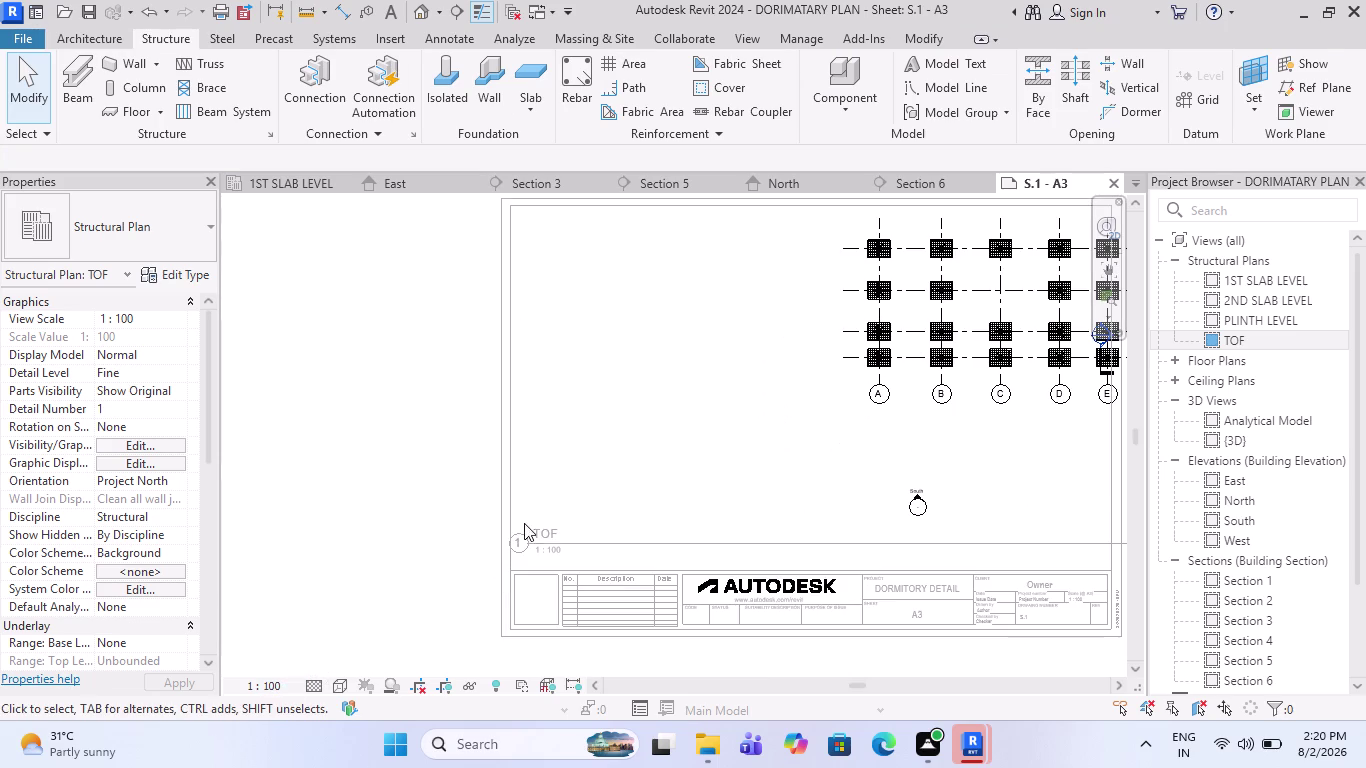
key(Escape)
key(Escape)
key(Escape)
key(Escape)
key(Escape)
key(Escape)
scroll(down, 3)
key(Escape)
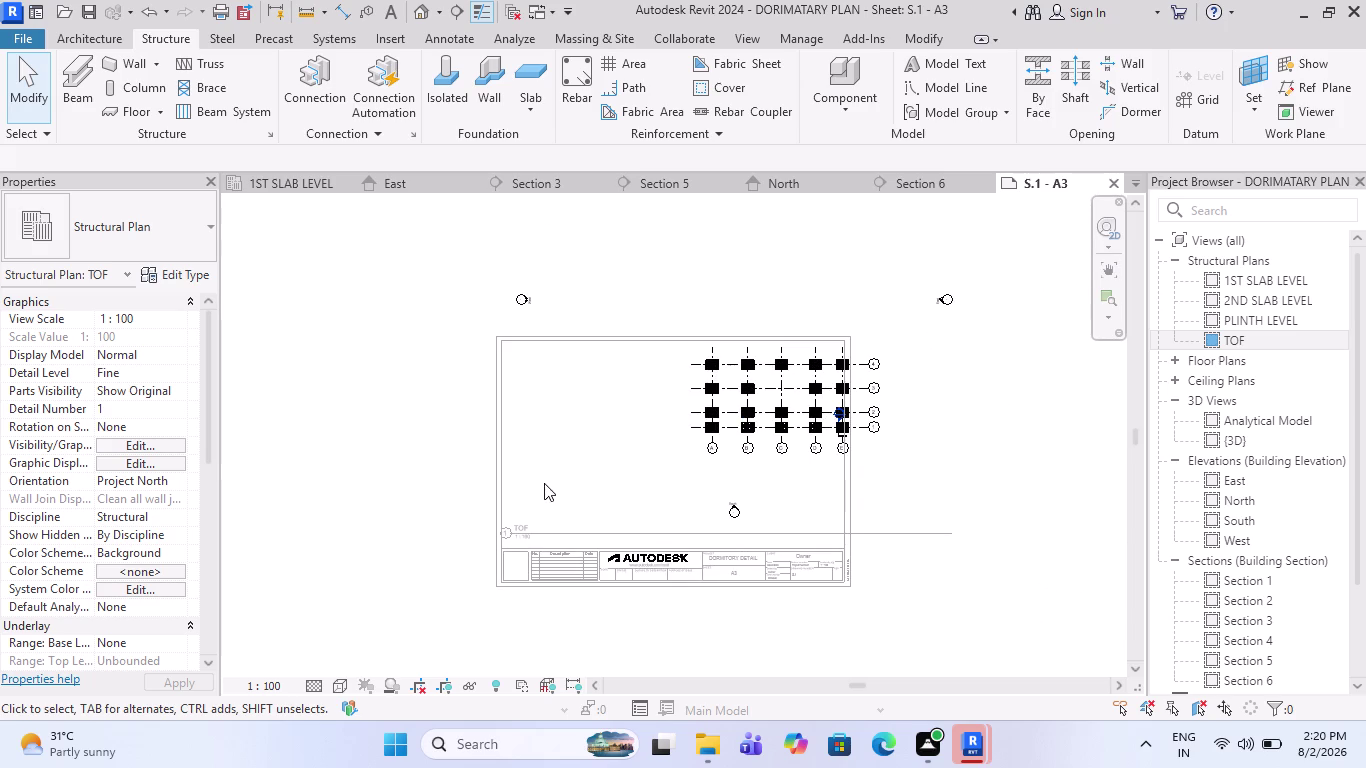
double_click(616, 599)
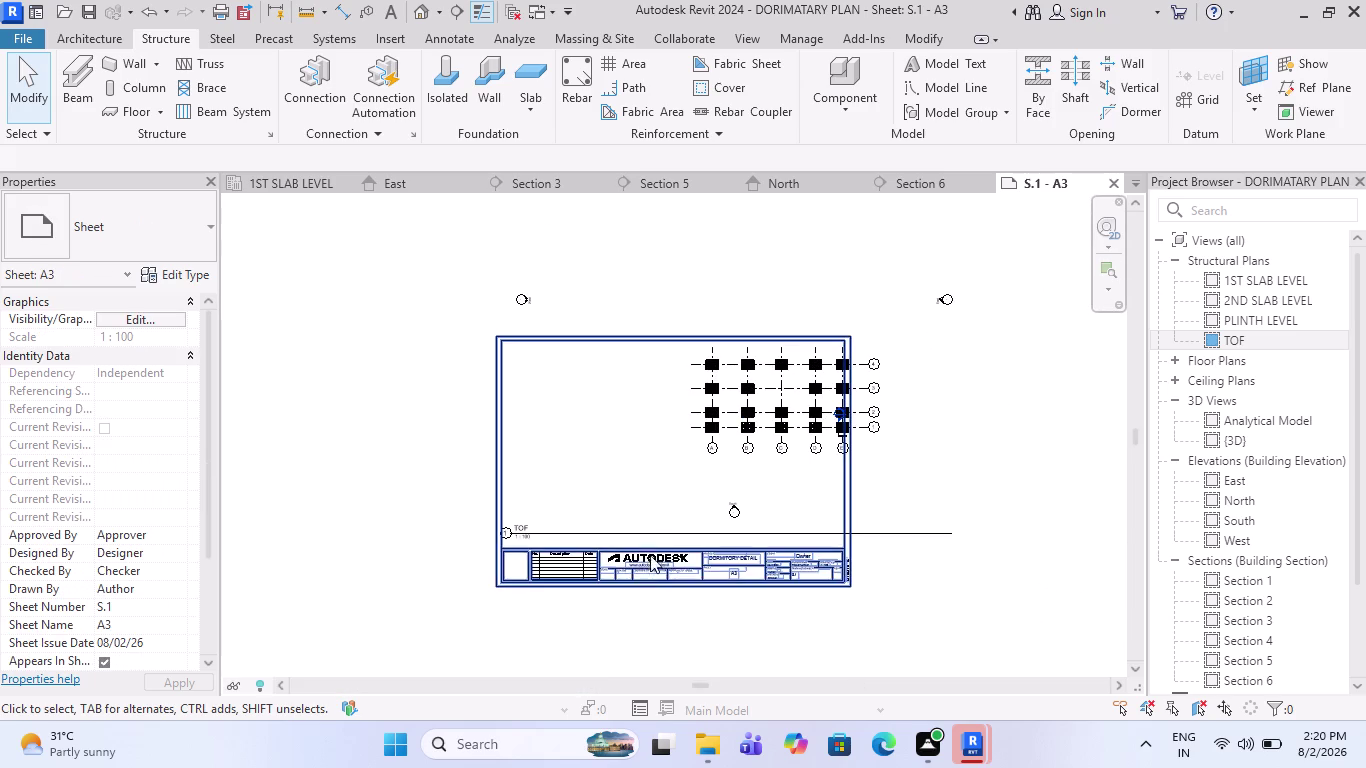
Set the TOF viewport's view scale to 1:200.
click(654, 533)
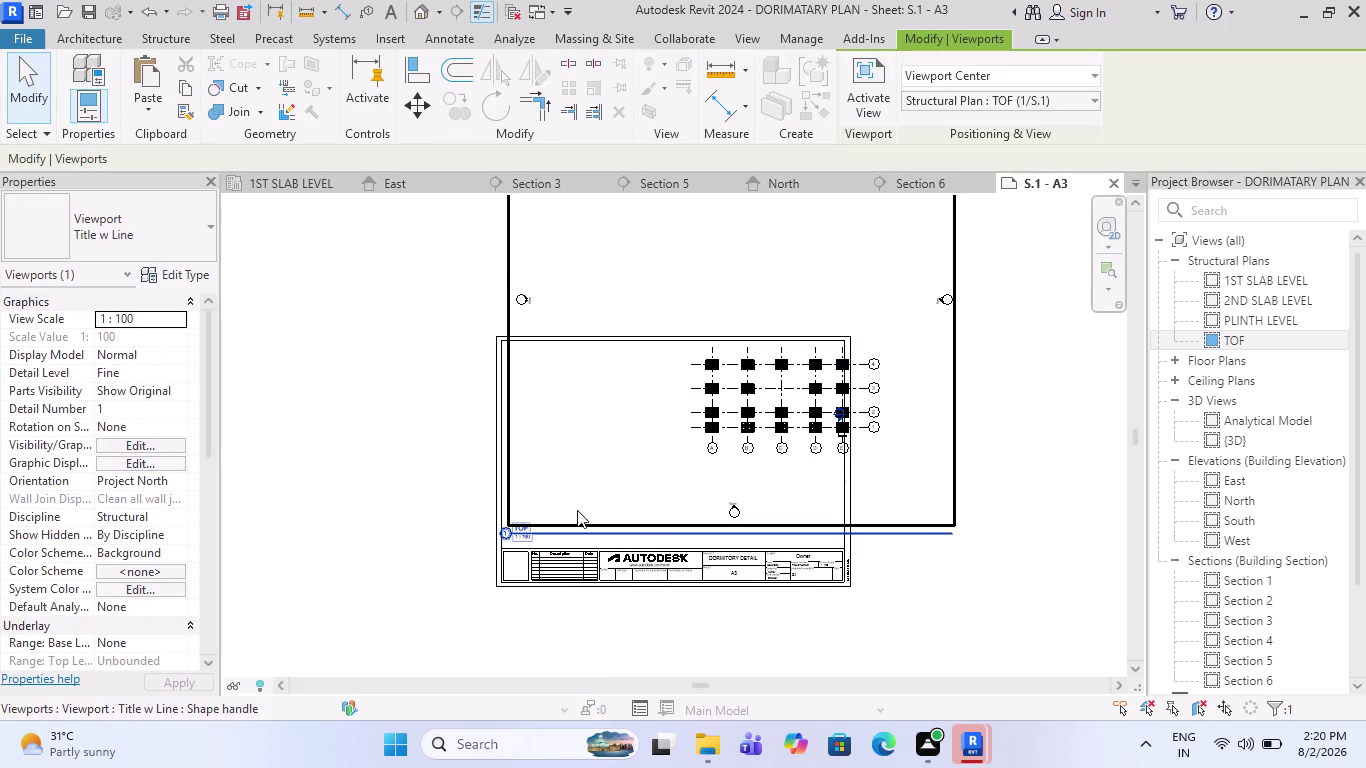
scroll(up, 3)
scroll(up, 3)
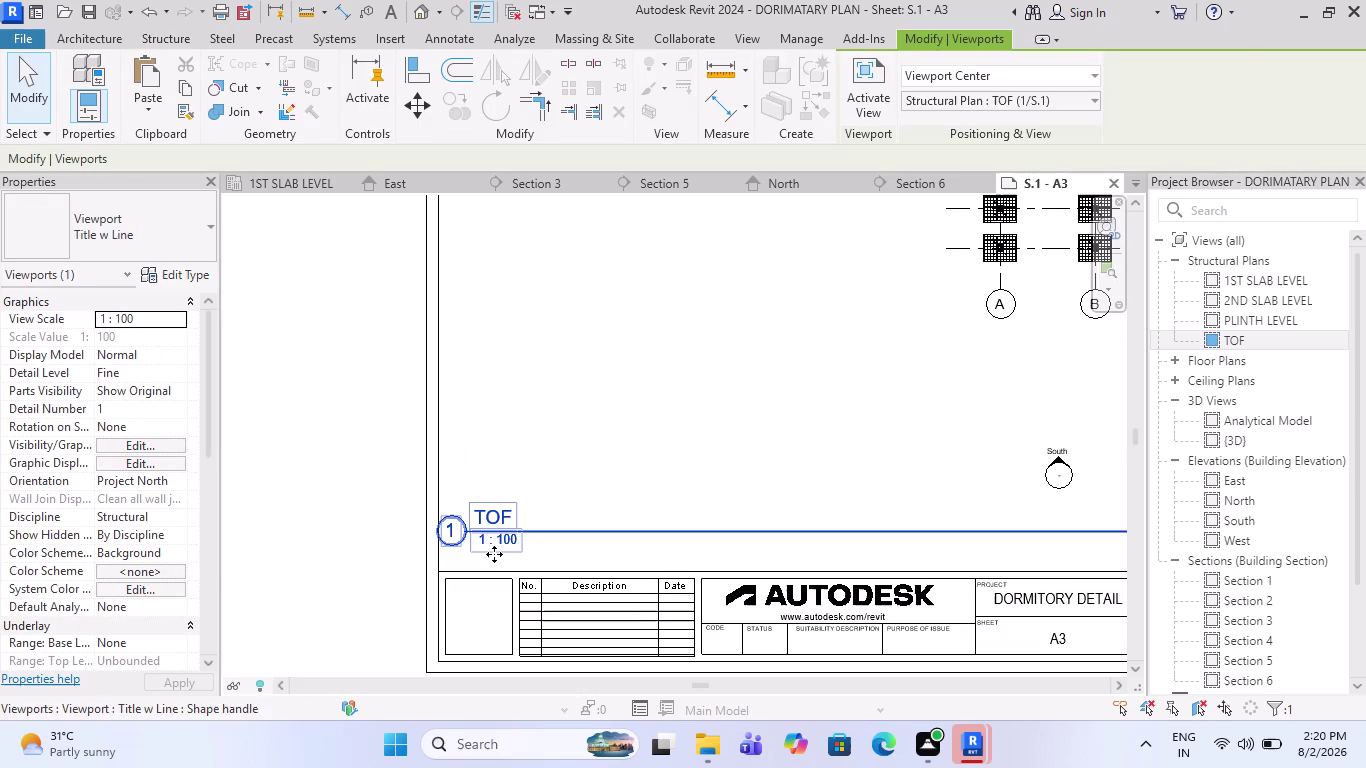
key(1)
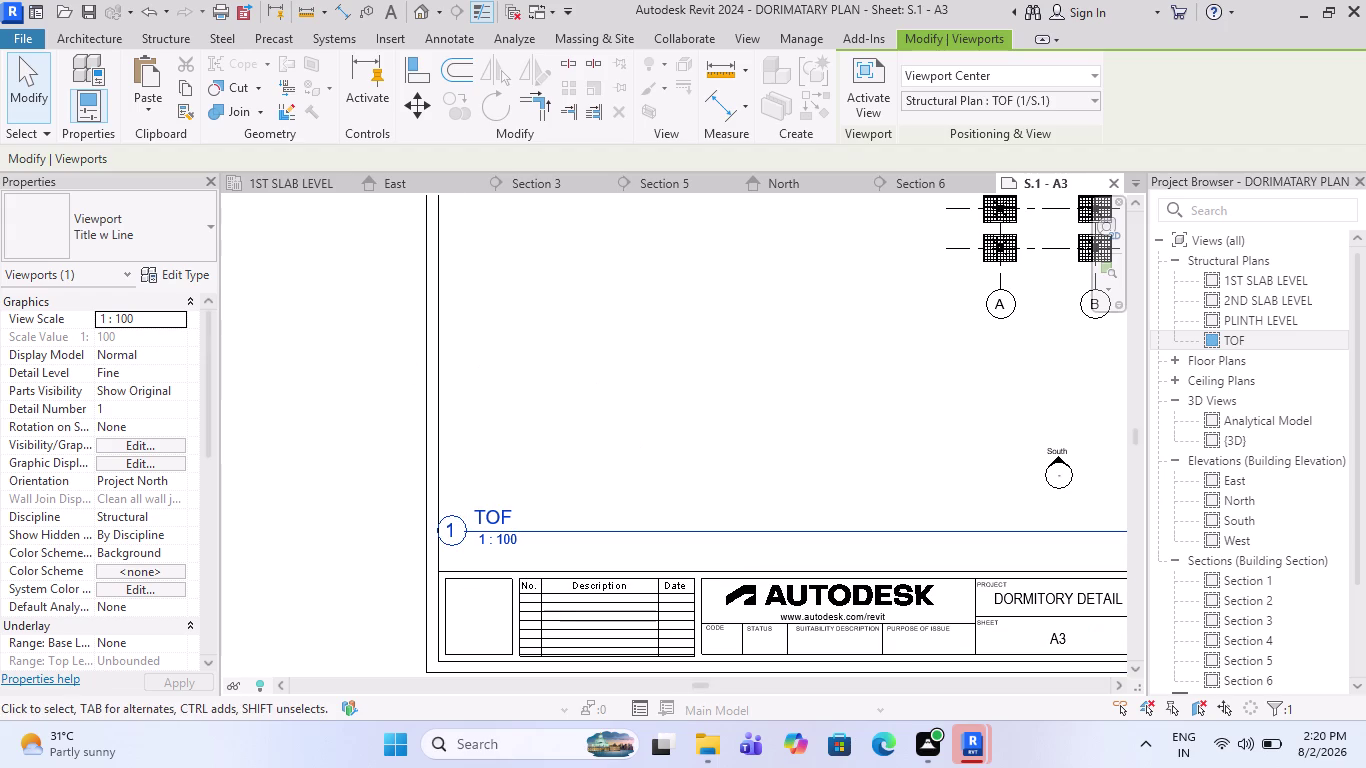
click(151, 318)
click(177, 321)
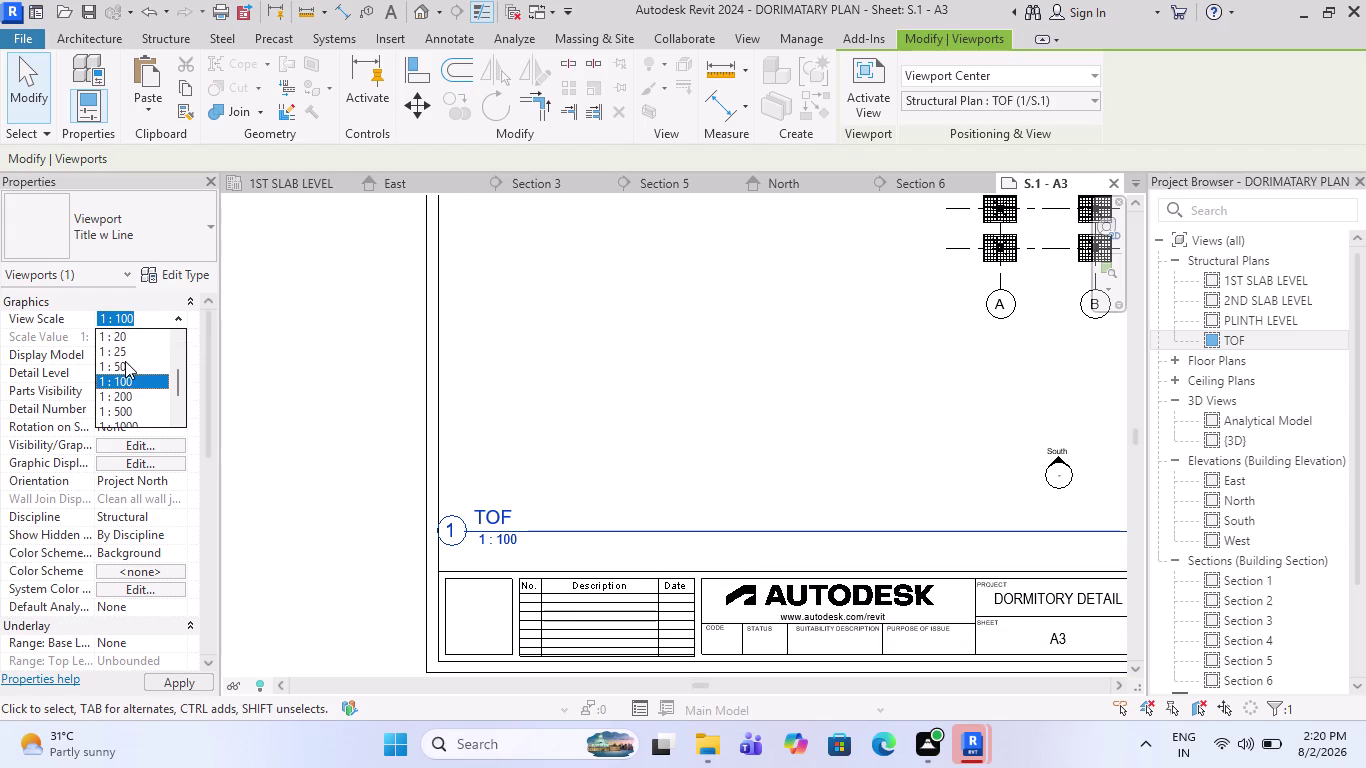
scroll(down, 3)
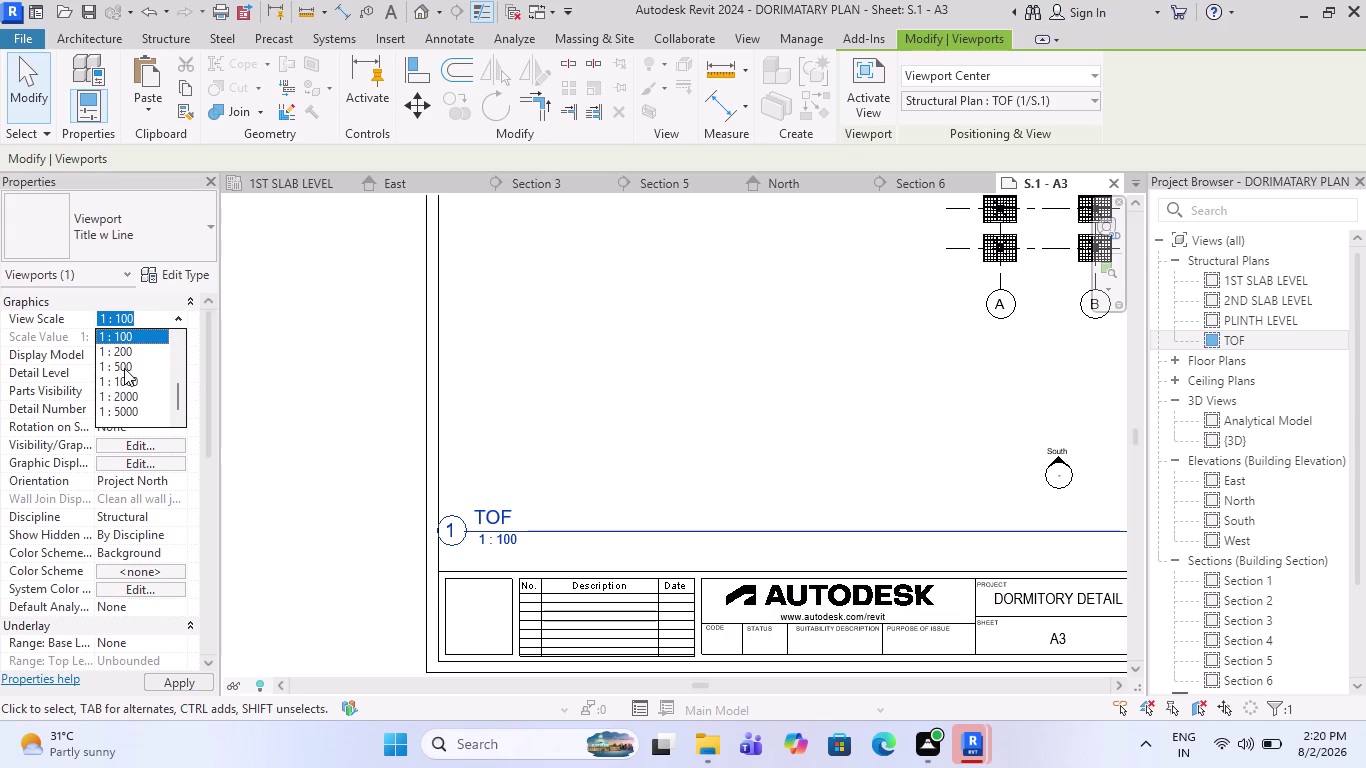
click(127, 355)
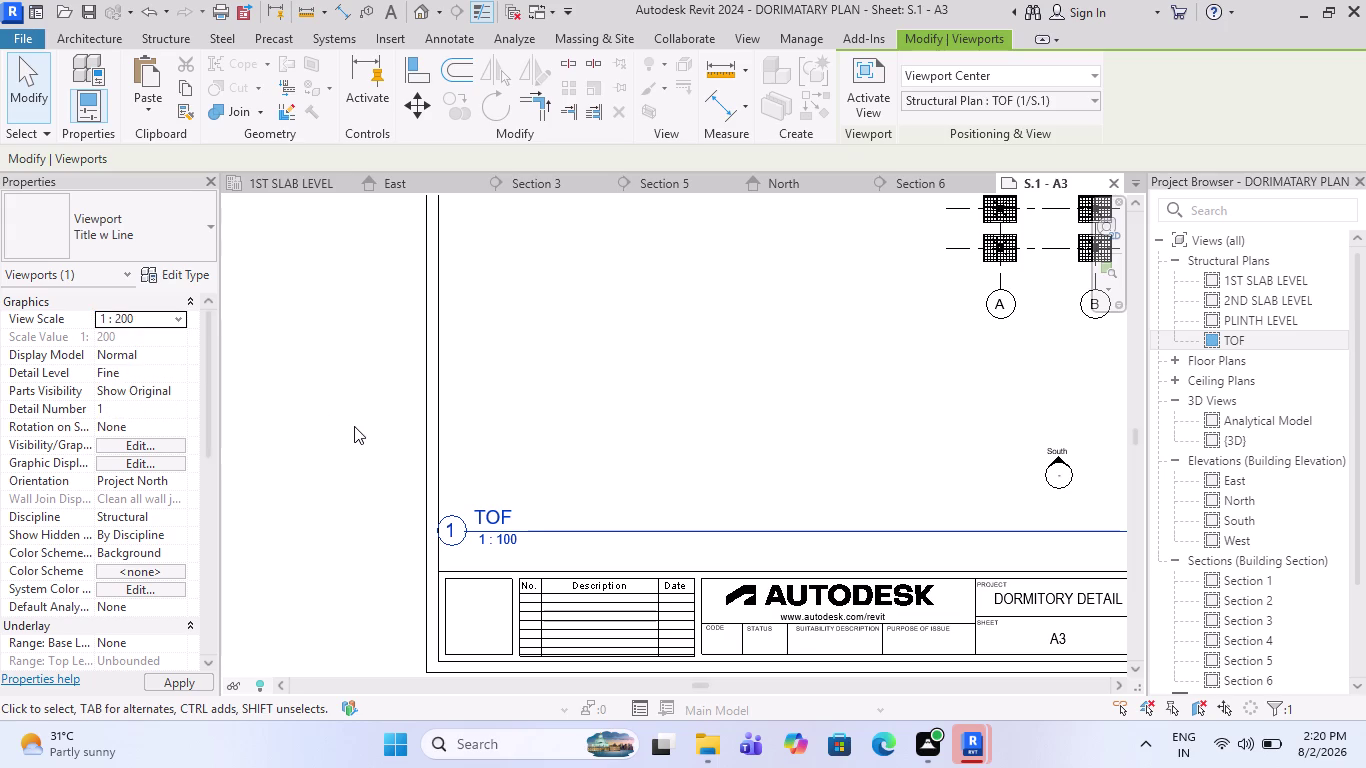
scroll(down, 3)
scroll(down, 3)
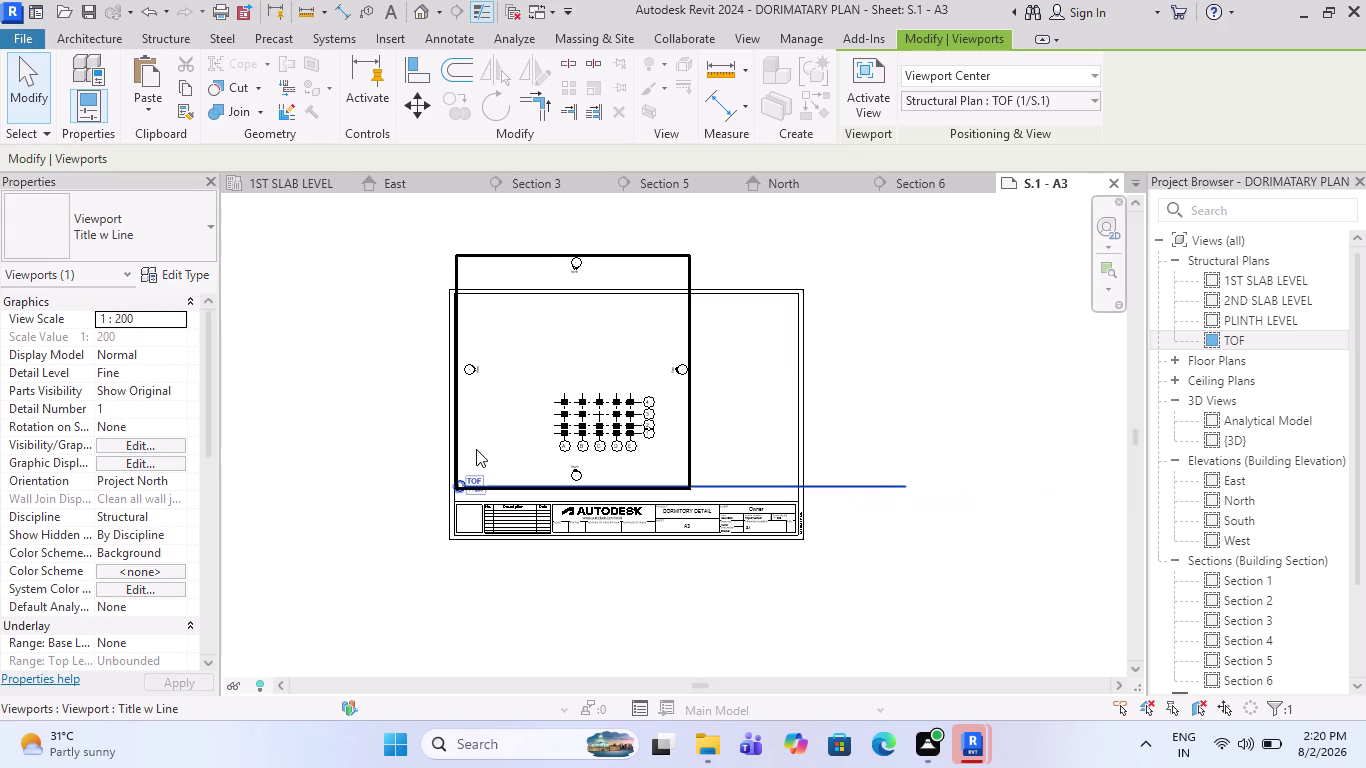
scroll(up, 3)
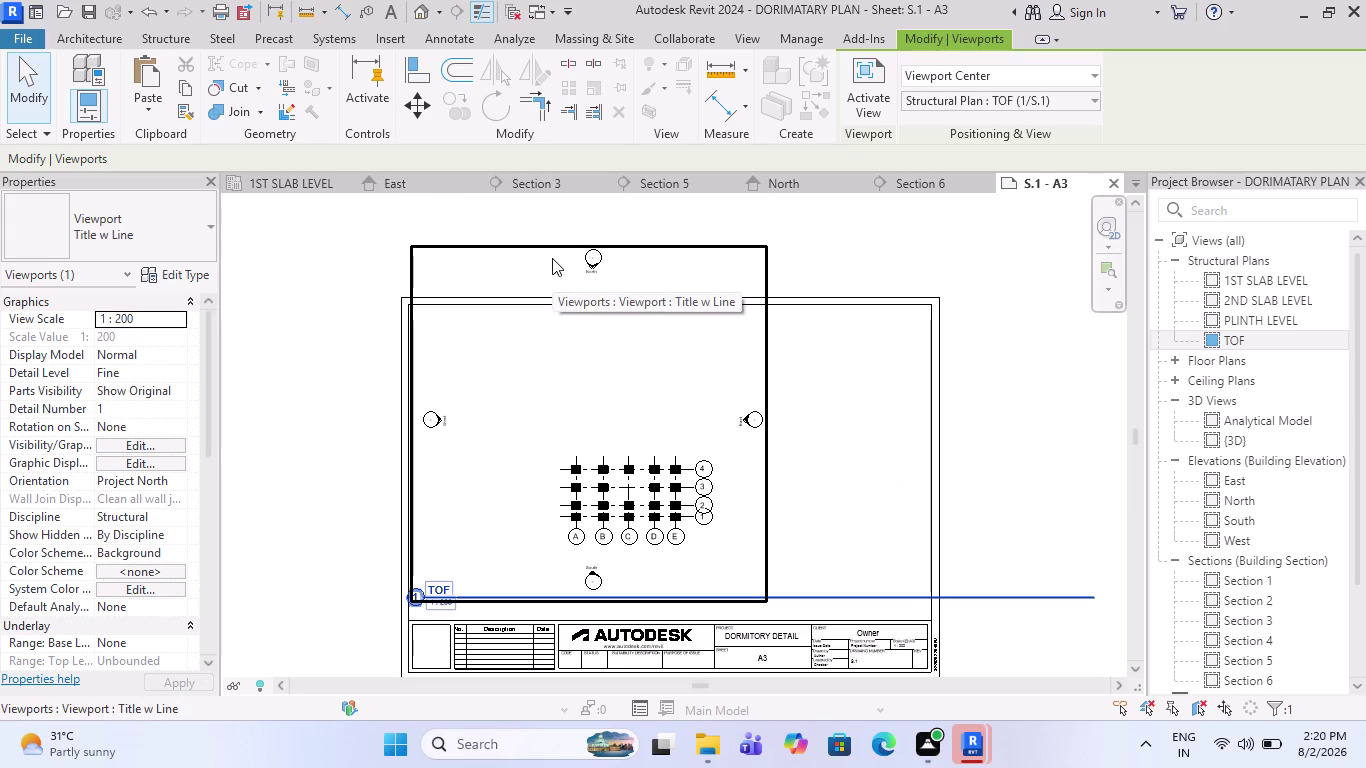
scroll(up, 3)
key(Escape)
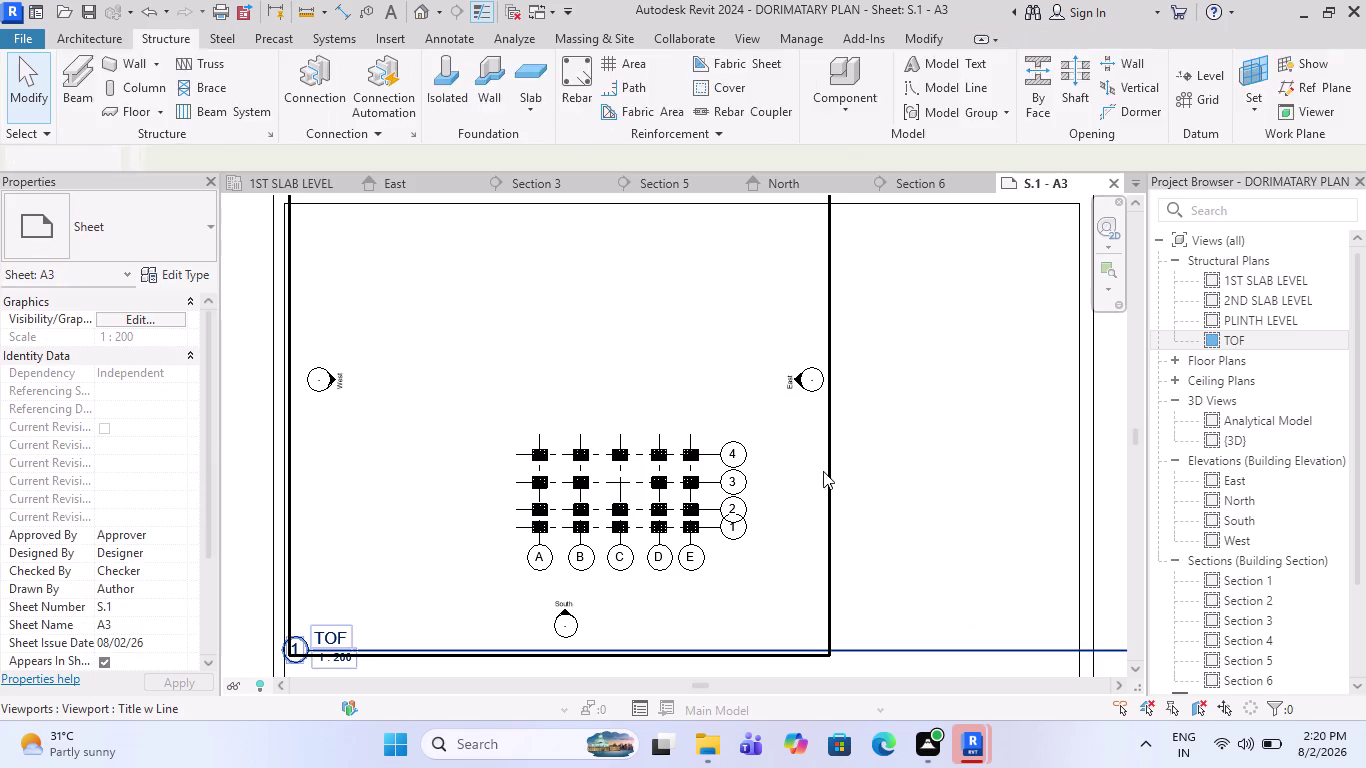
Activate the TOF viewport, then deactivate it to return to the sheet.
double_click(827, 480)
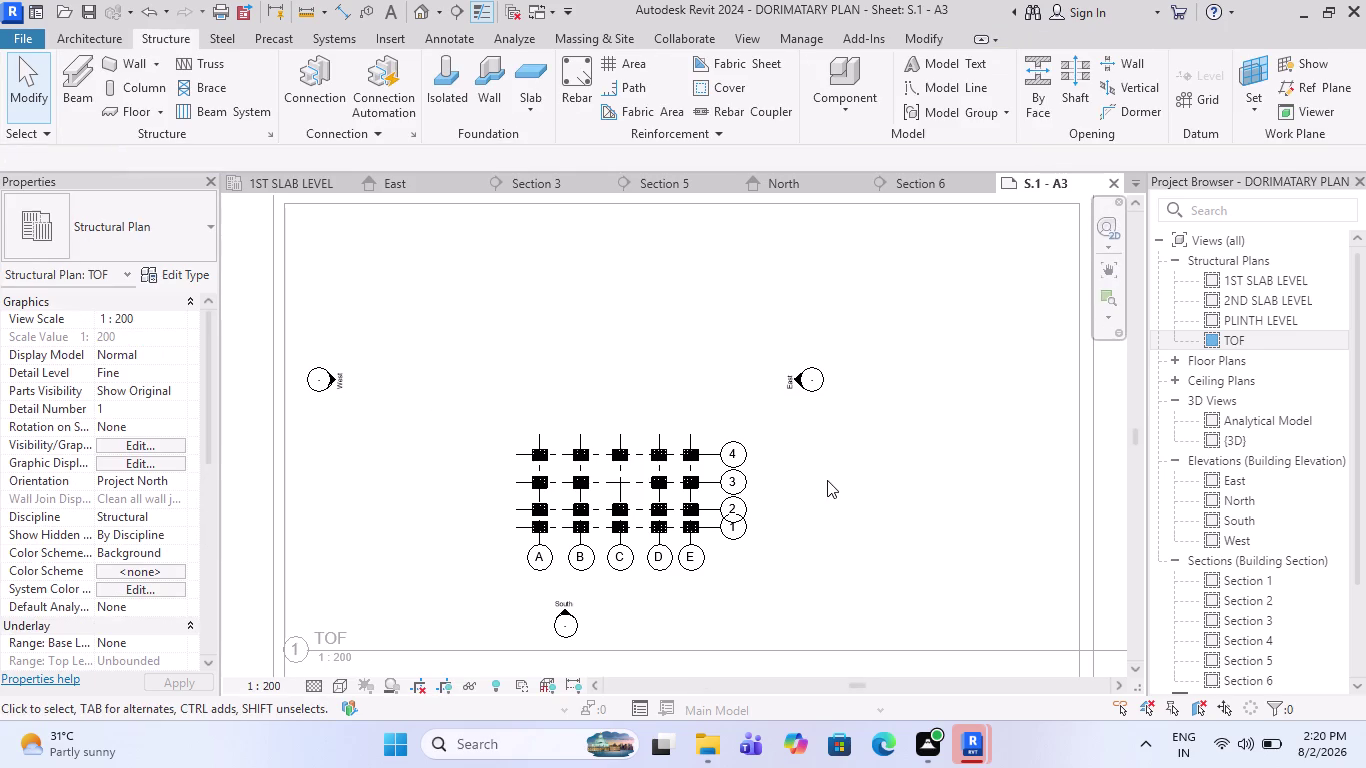
key(Escape)
scroll(down, 3)
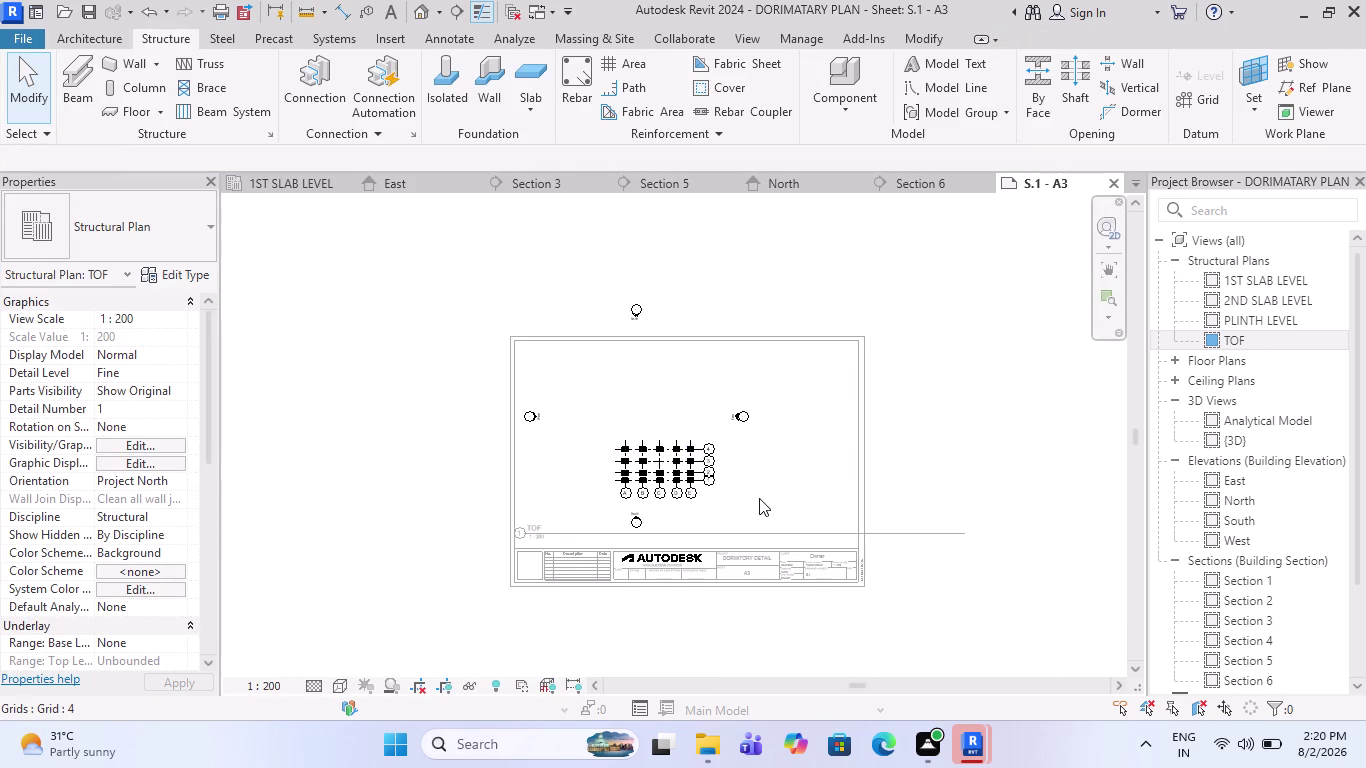
key(Escape)
key(Escape)
double_click(436, 573)
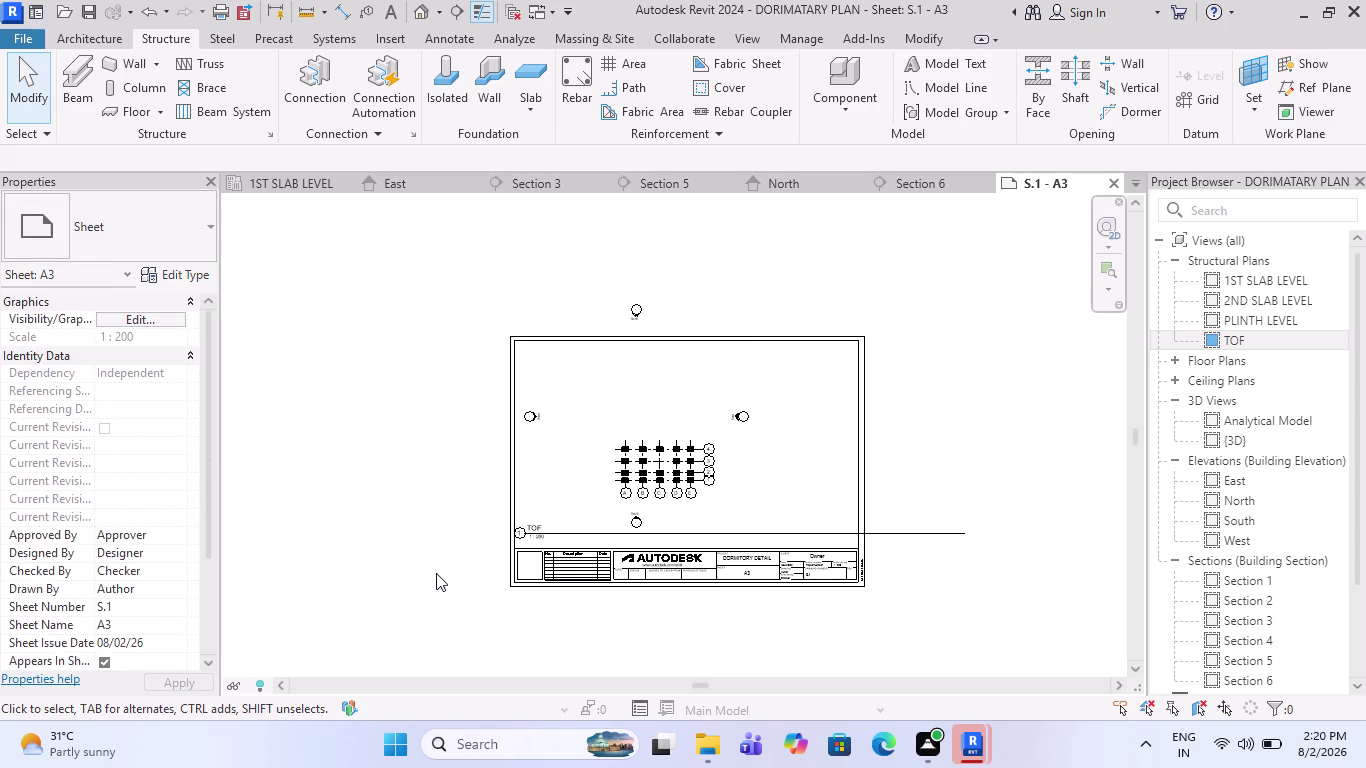
Drag the TOF viewport left and up within the title block.
click(585, 522)
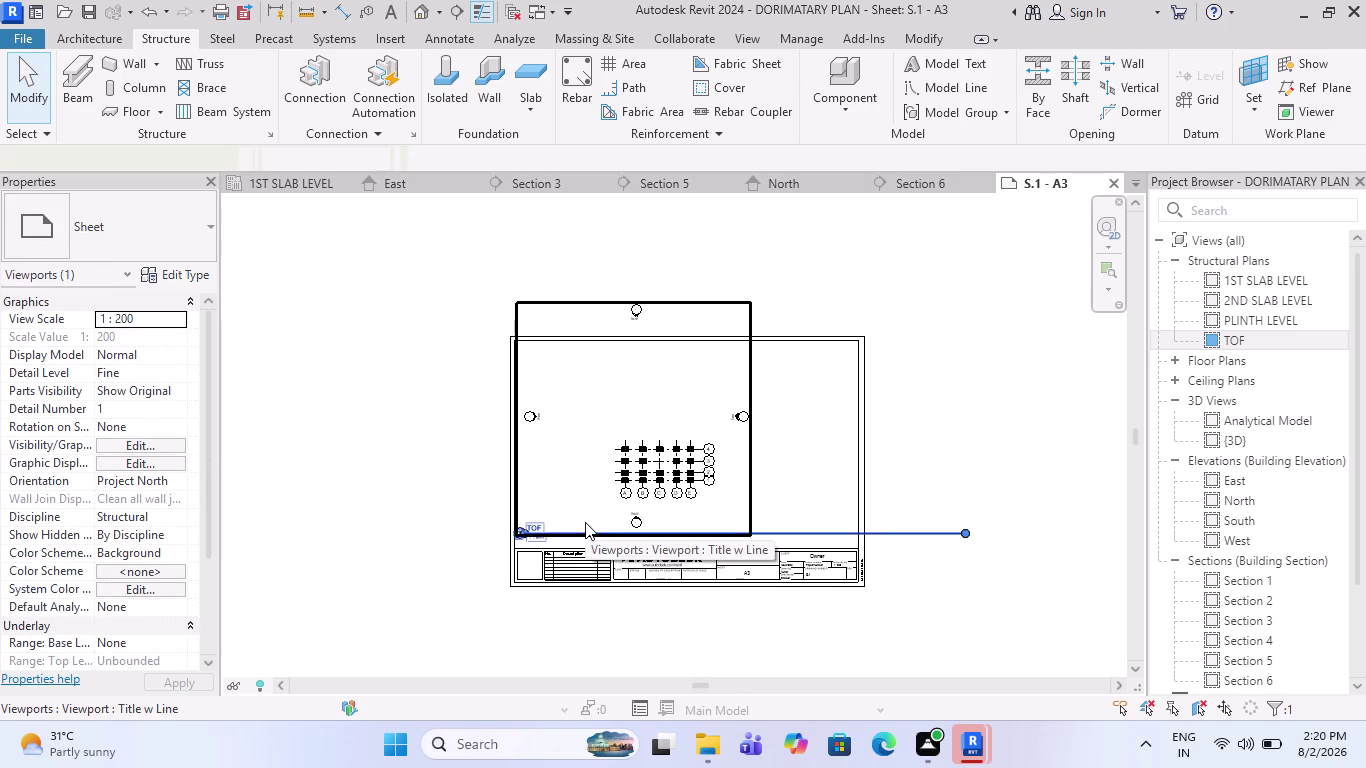
scroll(up, 3)
scroll(up, 3)
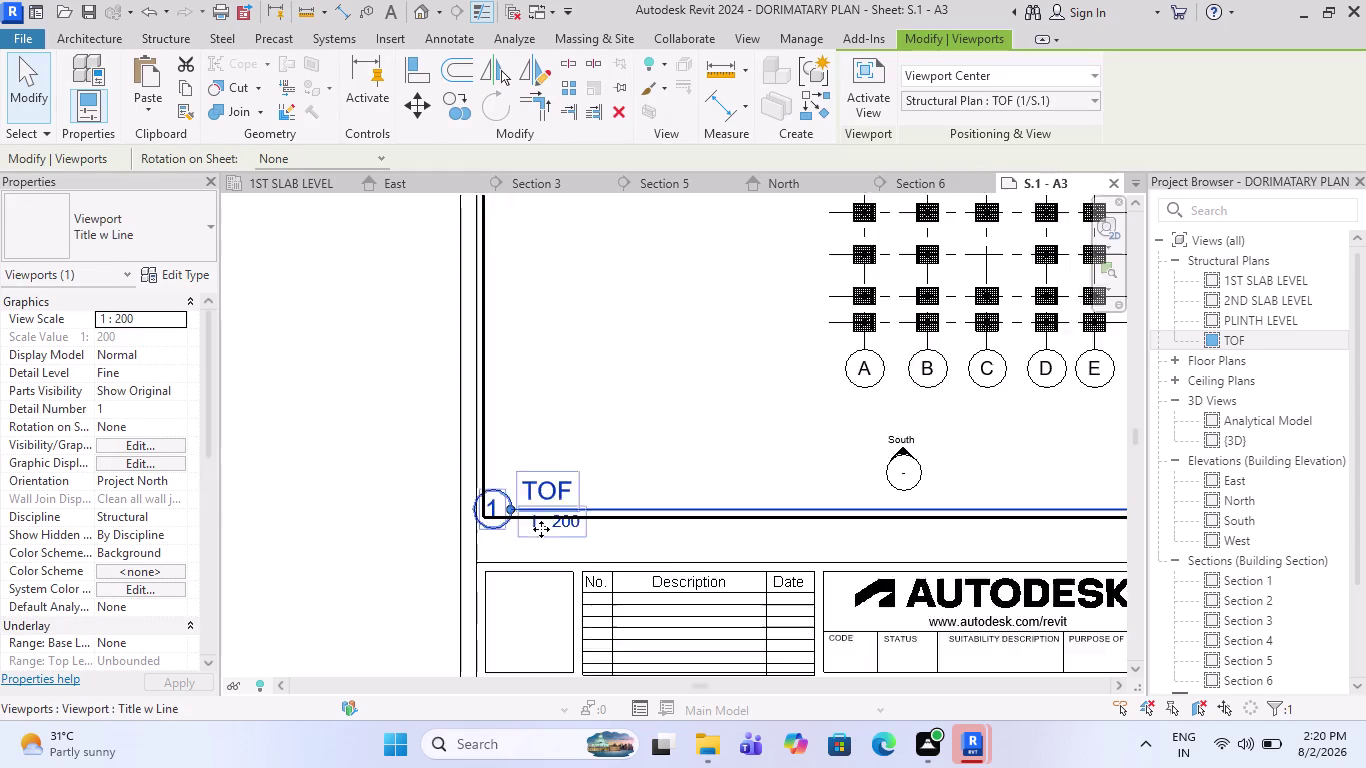
scroll(down, 3)
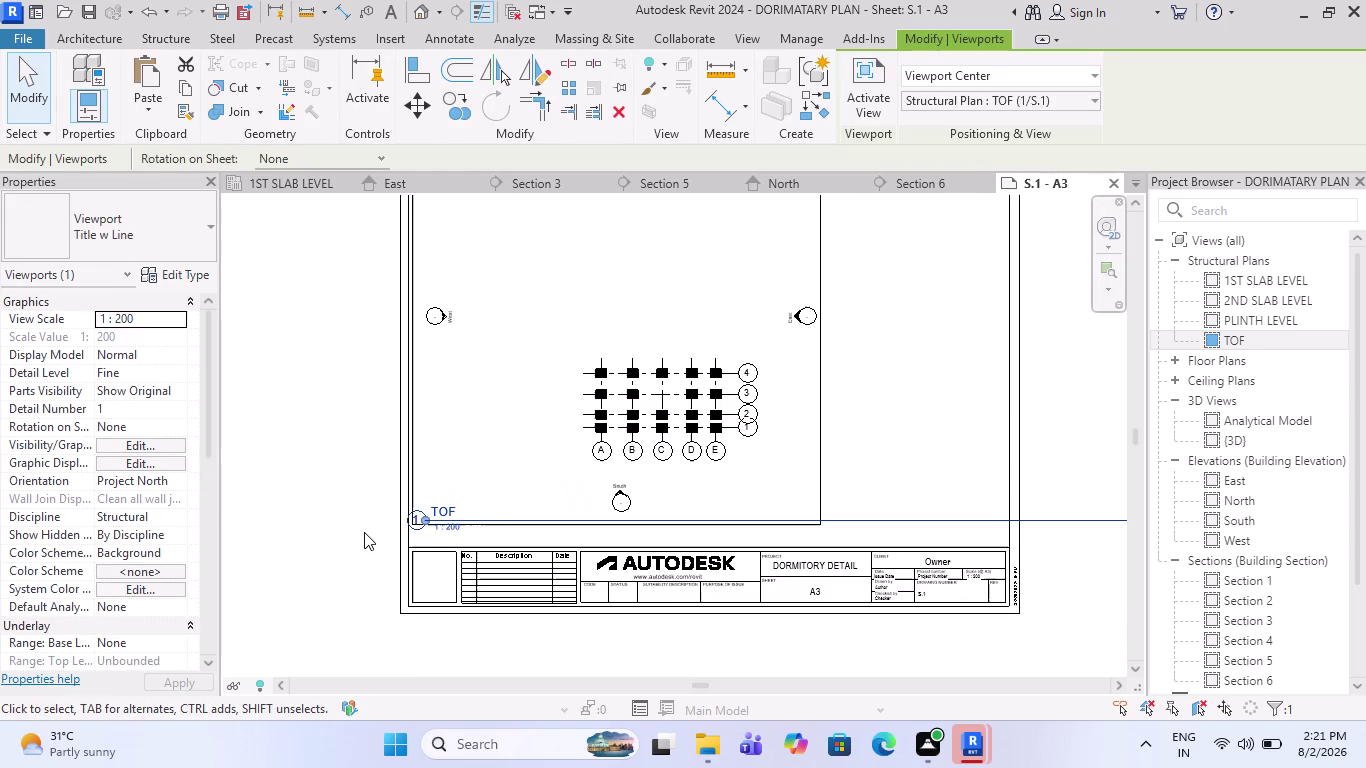
scroll(down, 3)
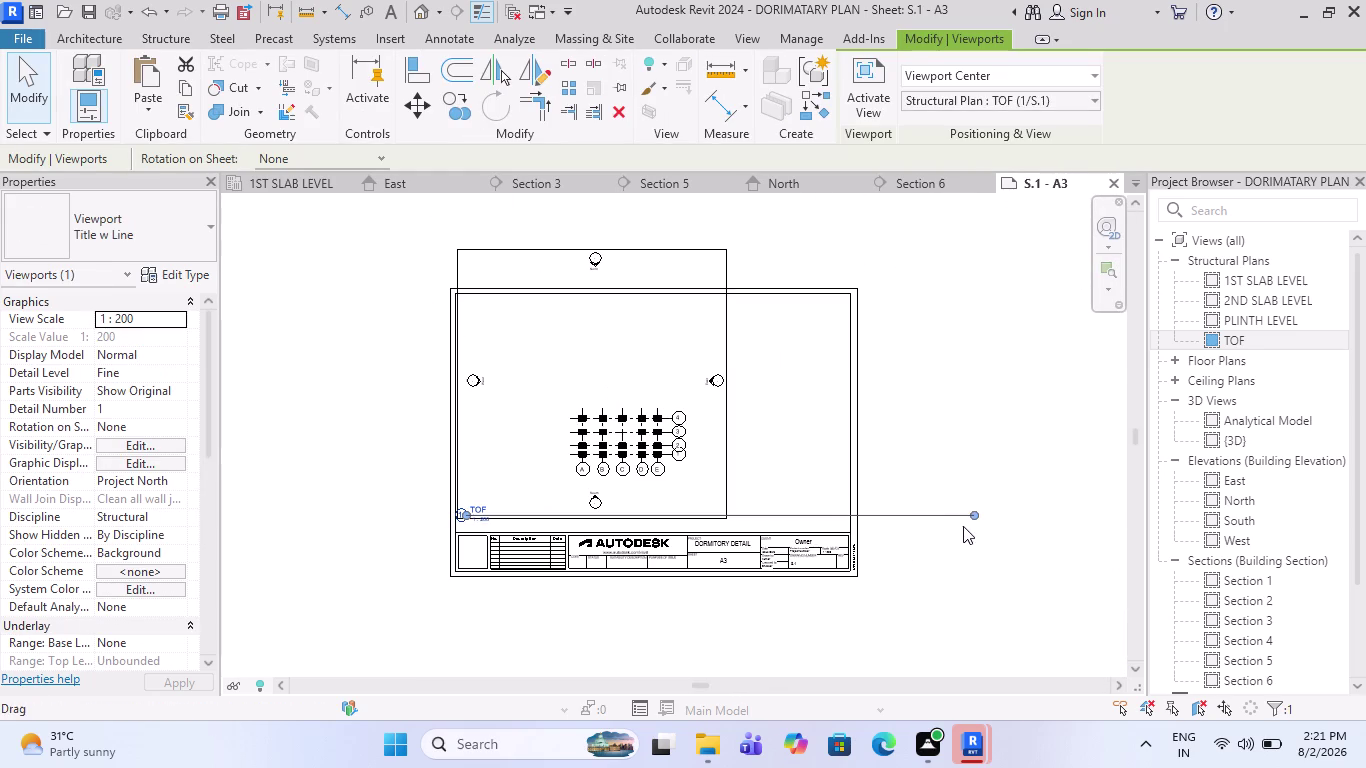
drag(976, 518, 733, 527)
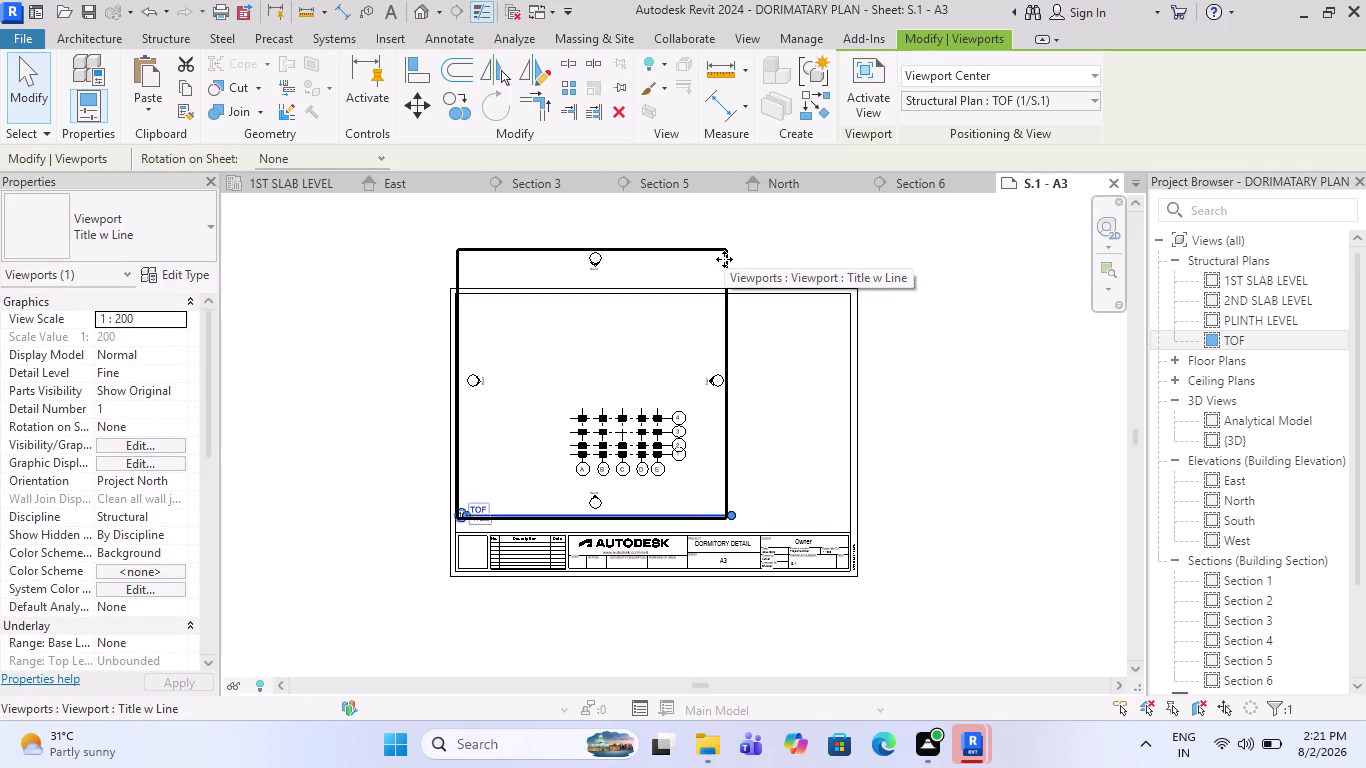
drag(724, 259, 739, 253)
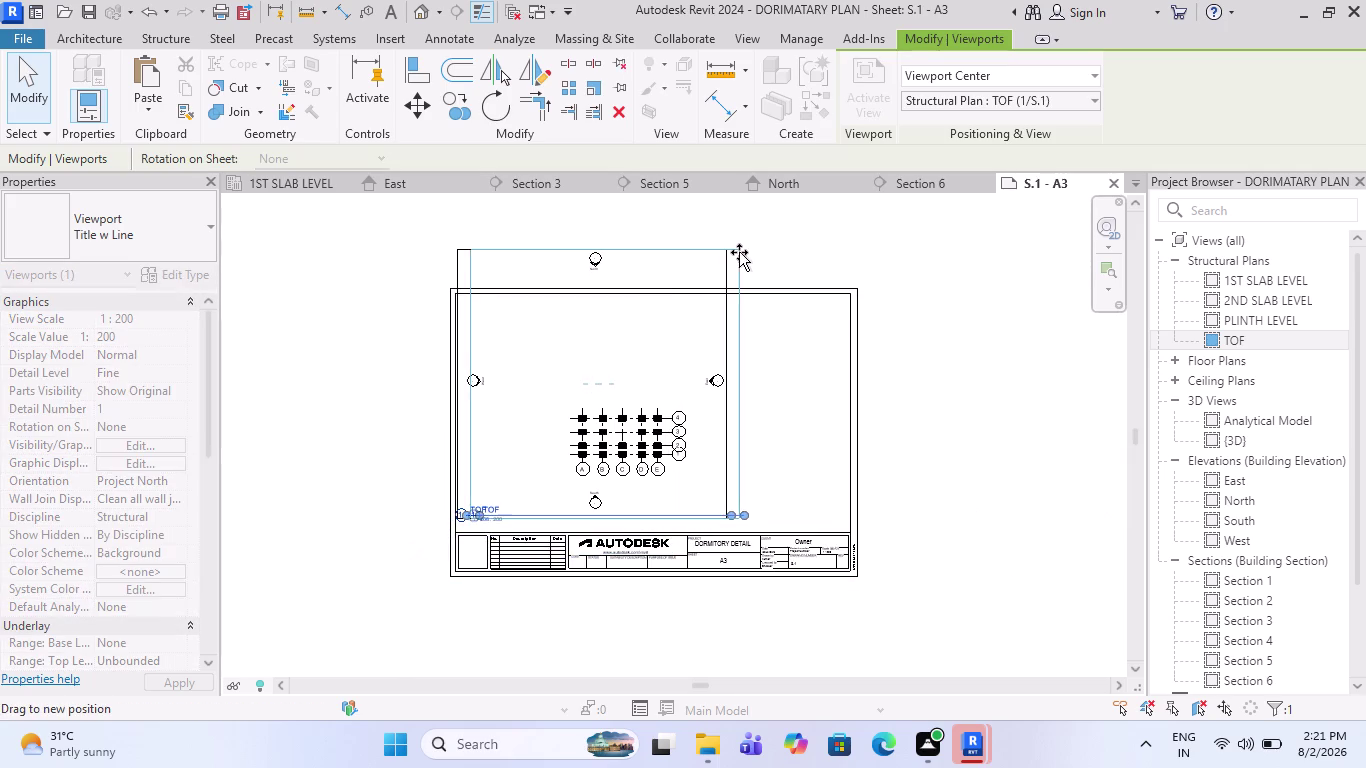
drag(739, 253, 666, 242)
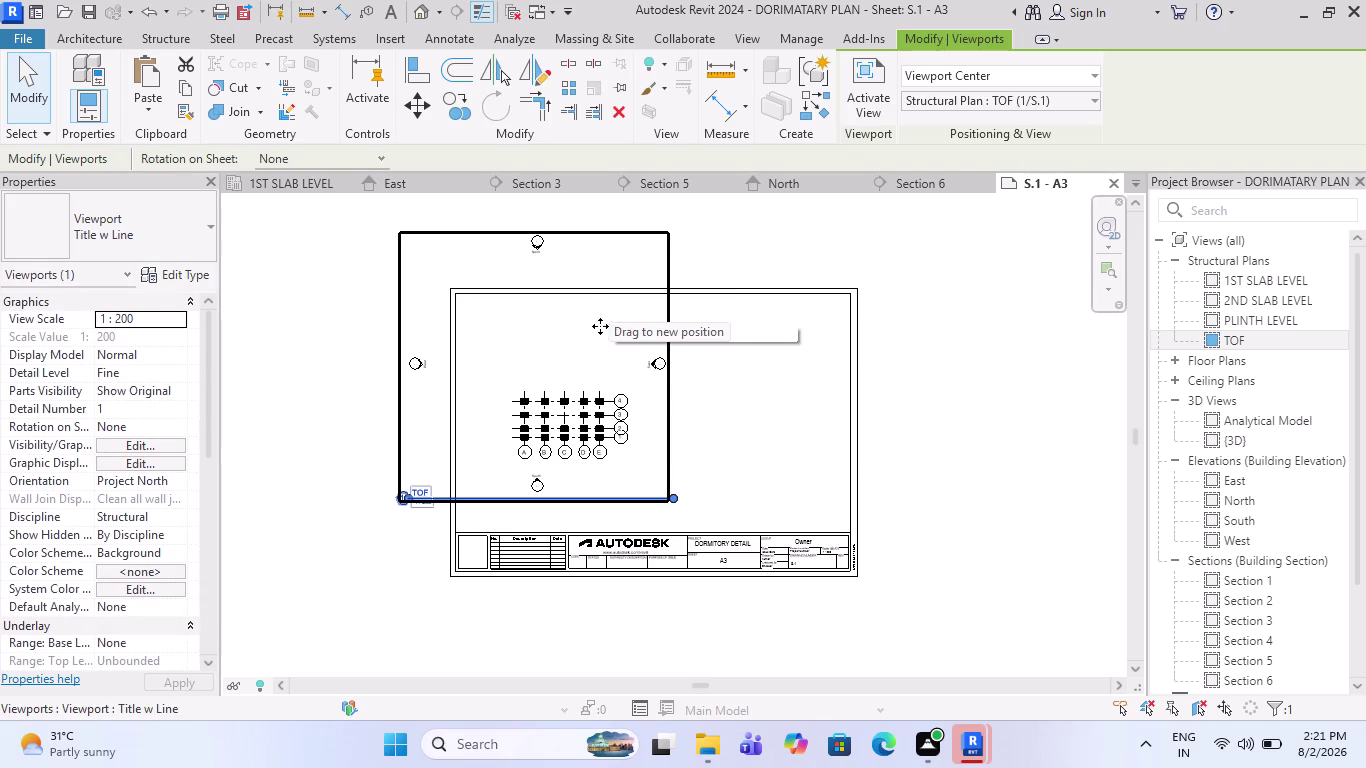
Shorten the TOF viewport's title underline and deselect the viewport.
scroll(up, 3)
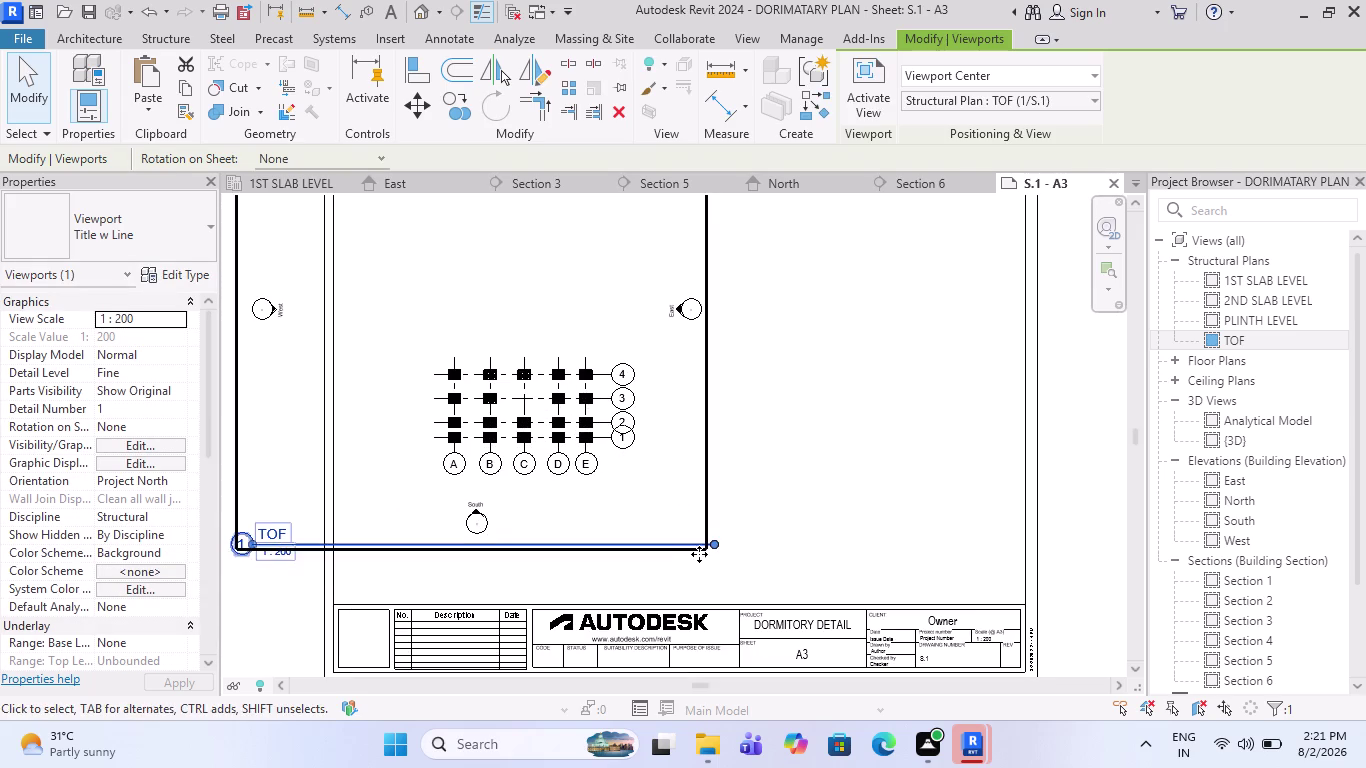
drag(703, 554, 558, 489)
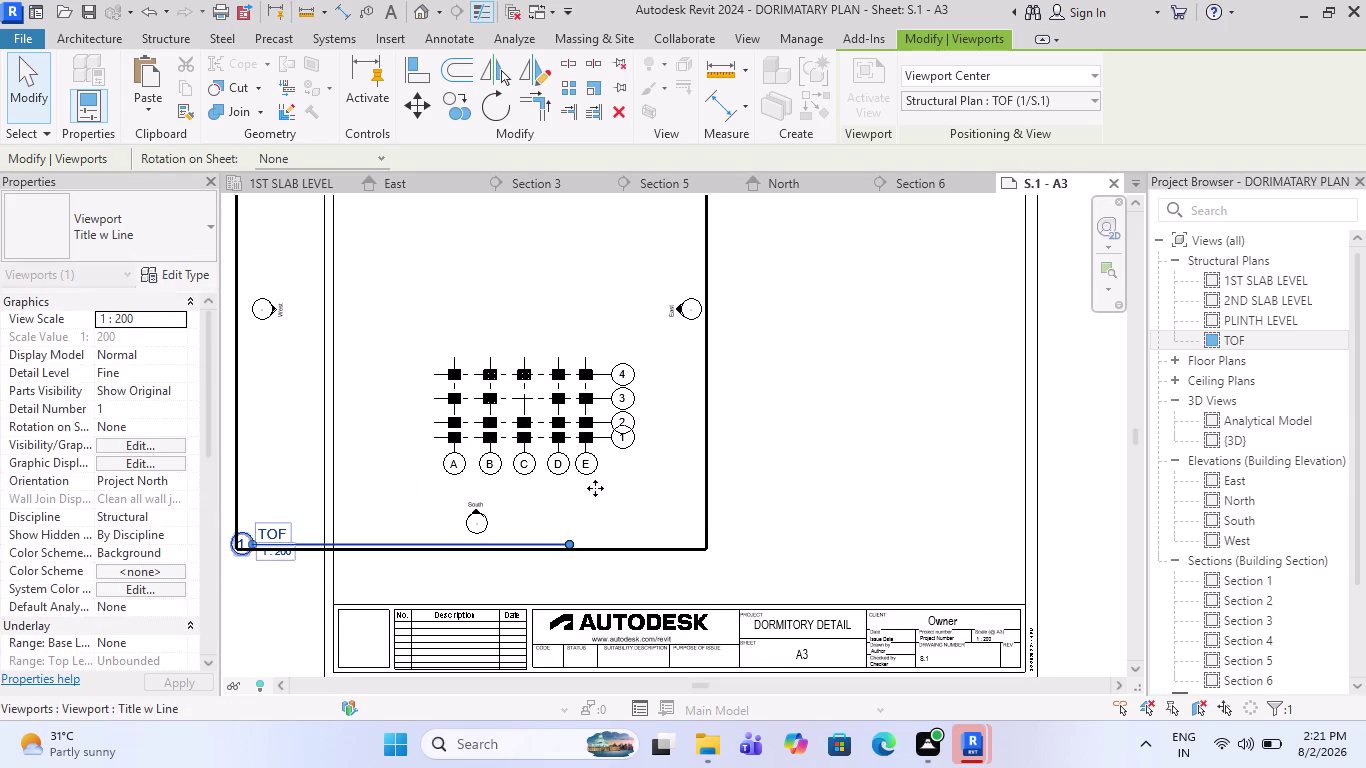
scroll(down, 3)
scroll(up, 3)
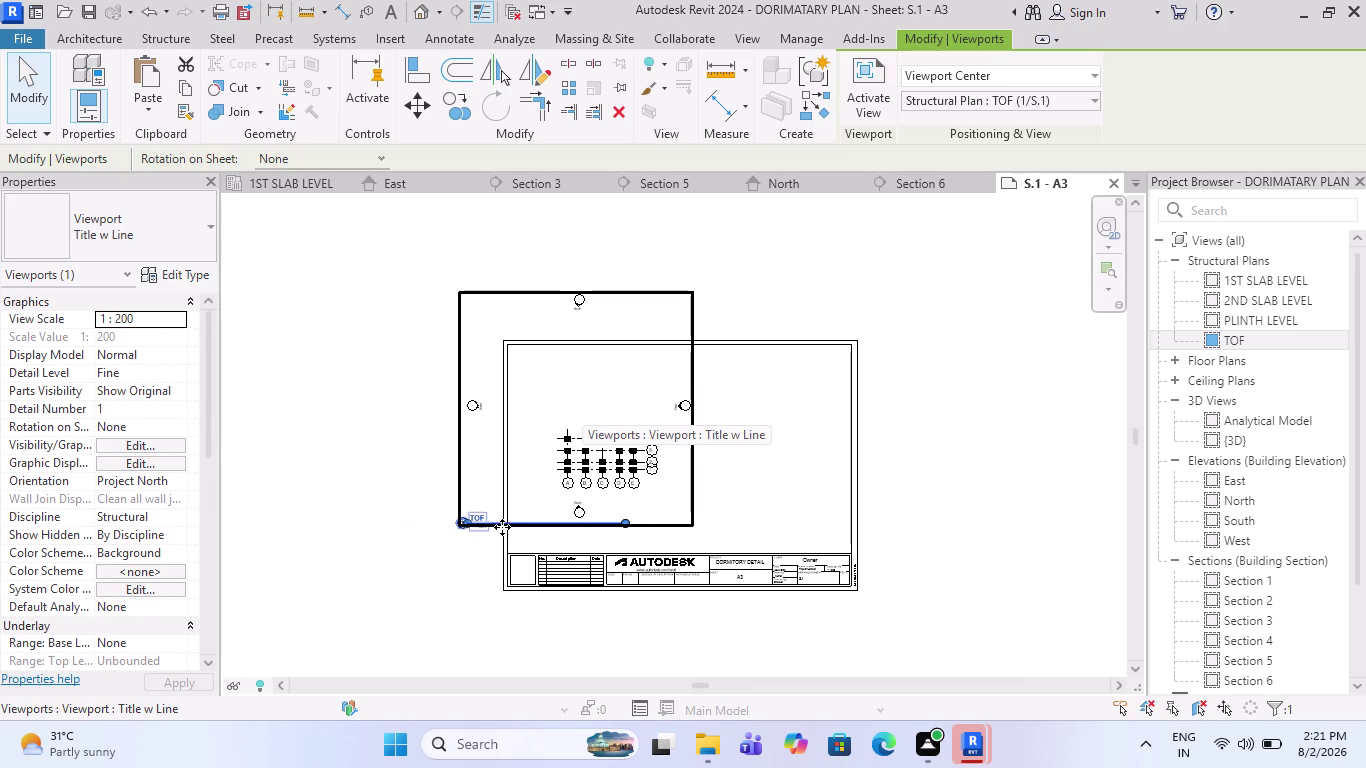
scroll(up, 3)
scroll(up, 3)
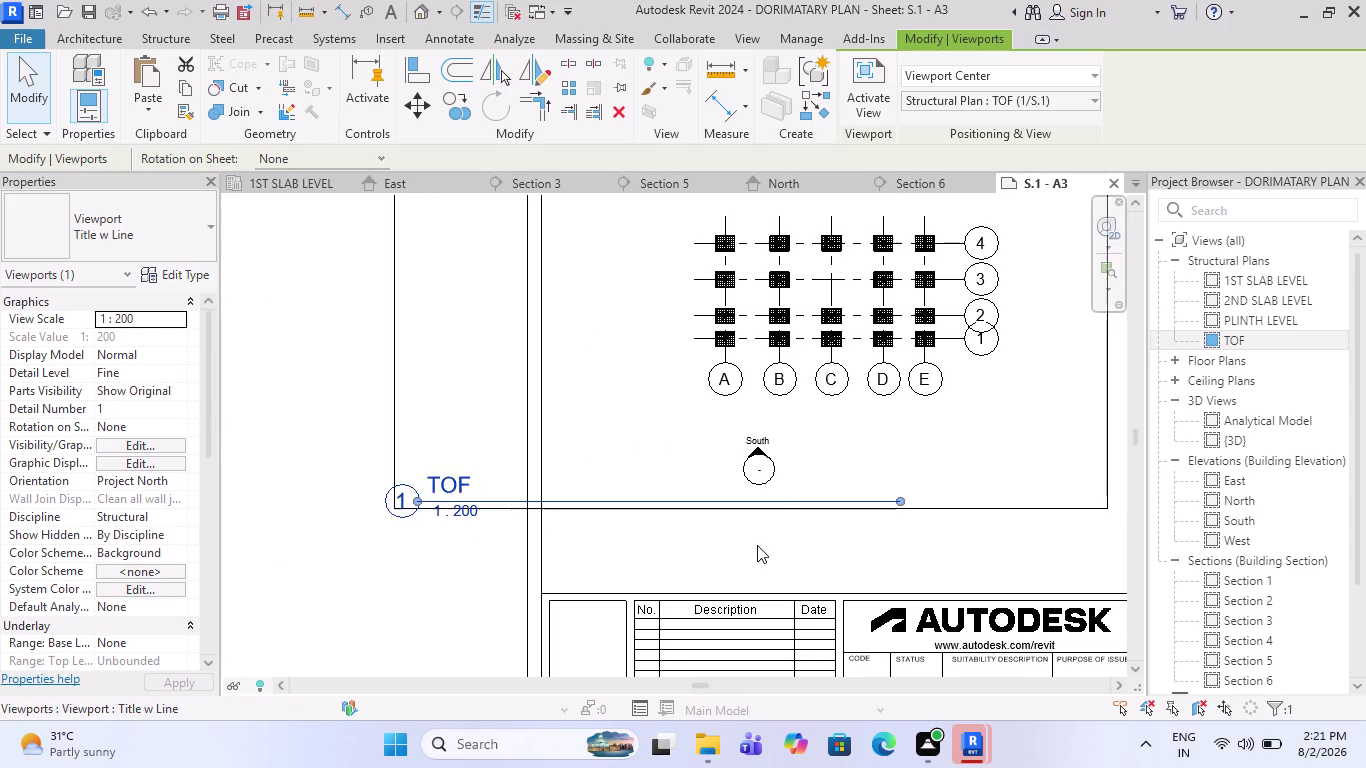
scroll(down, 3)
scroll(down, 3)
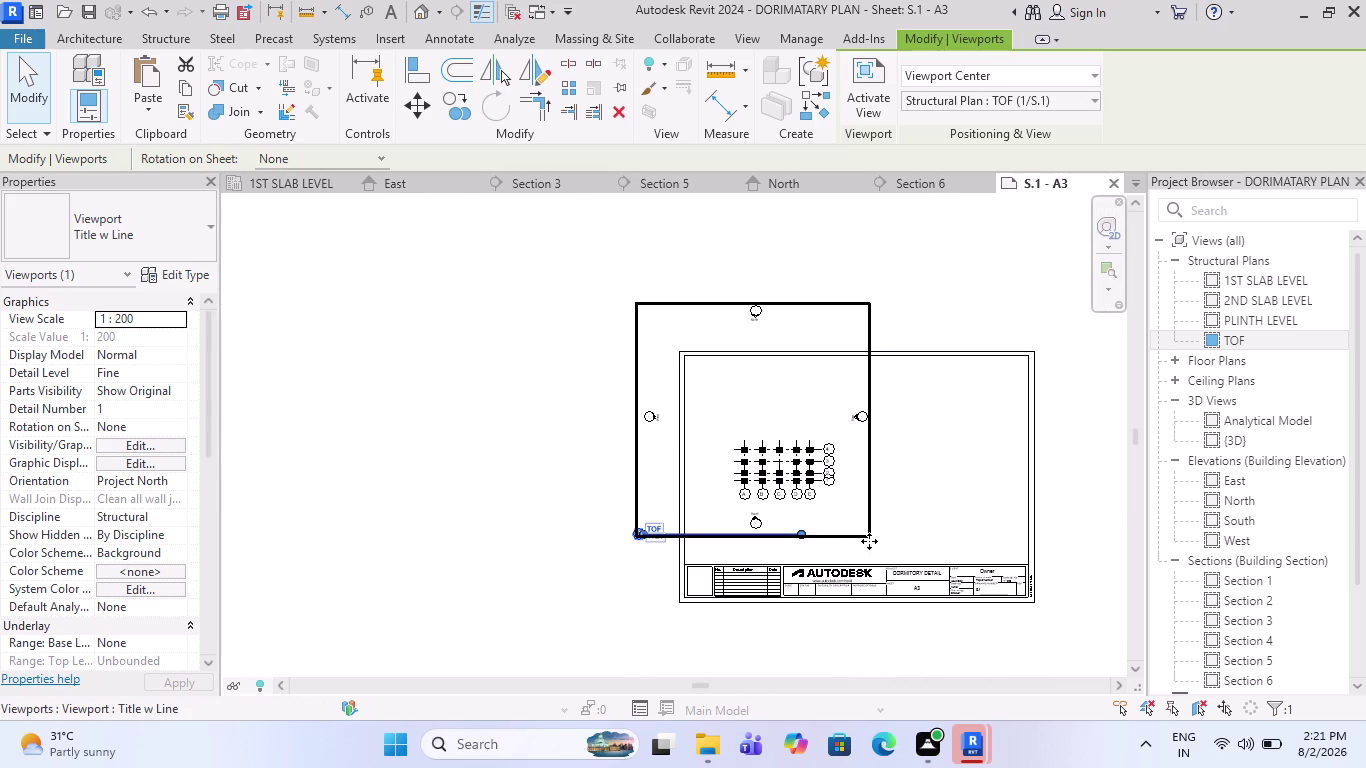
click(550, 405)
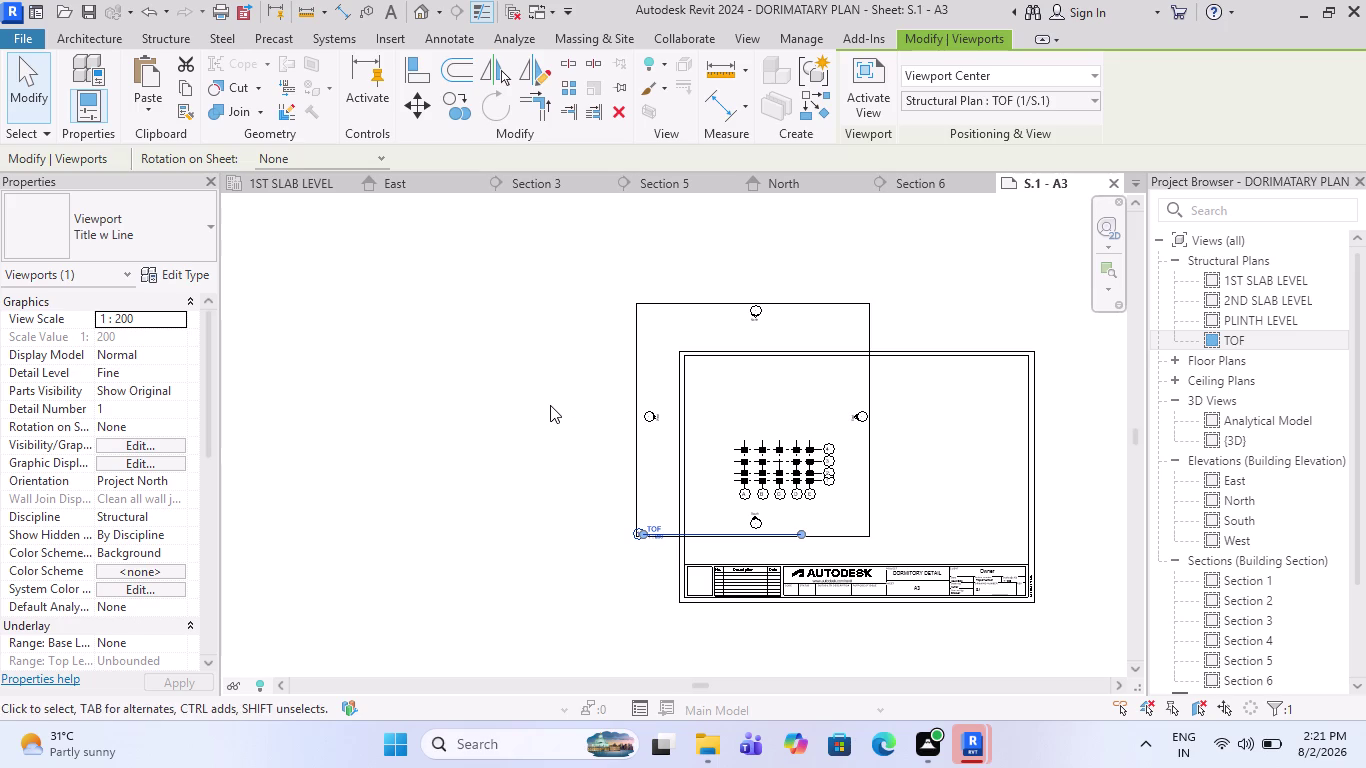
Reselect the TOF viewport and nudge it left and right to fine-tune its position.
scroll(up, 3)
scroll(up, 3)
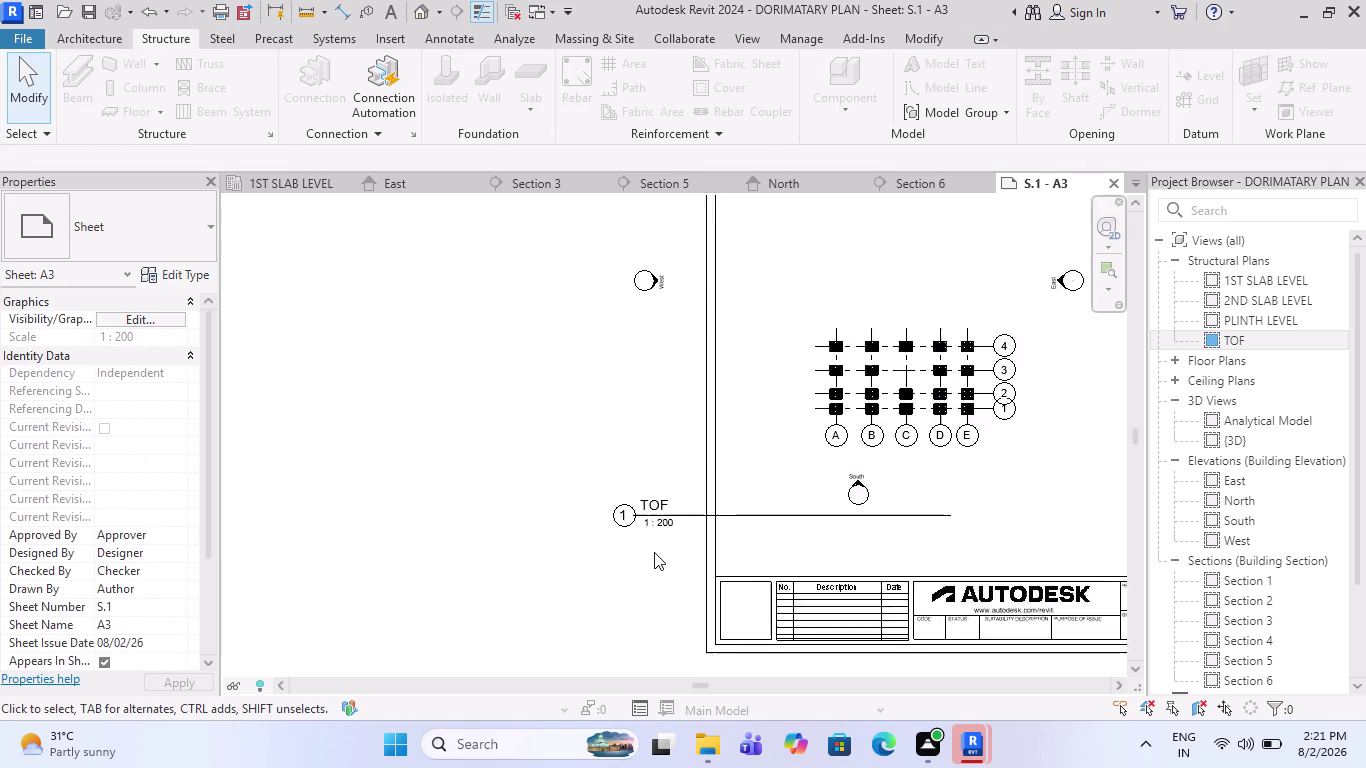
click(672, 487)
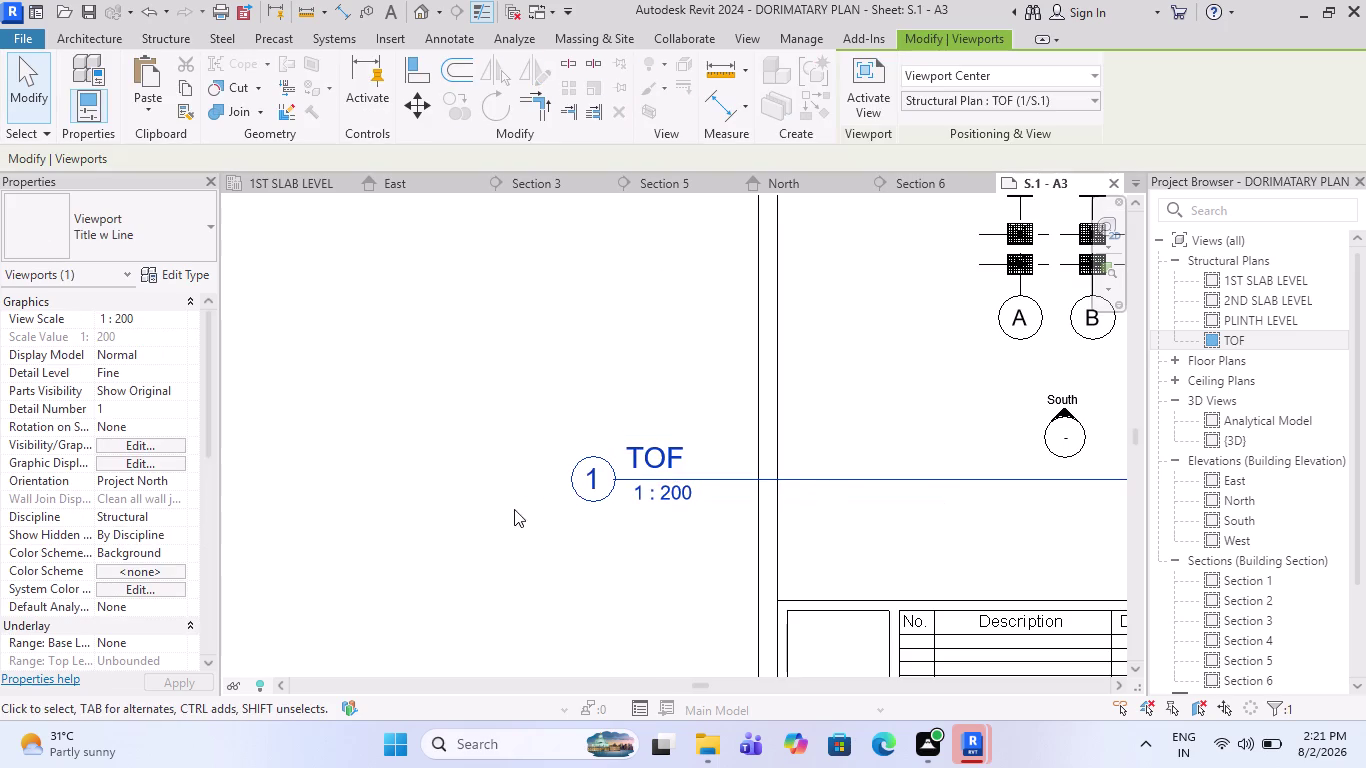
scroll(down, 3)
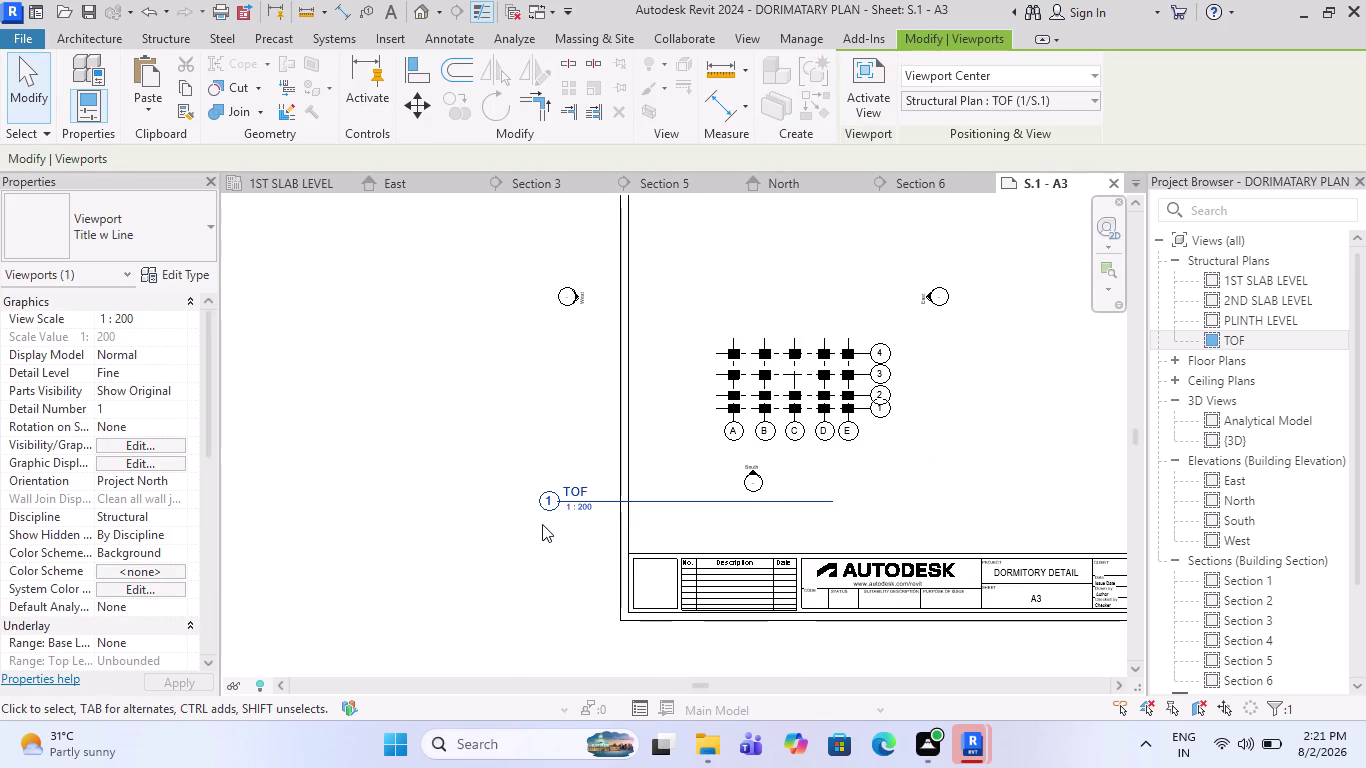
key(Escape)
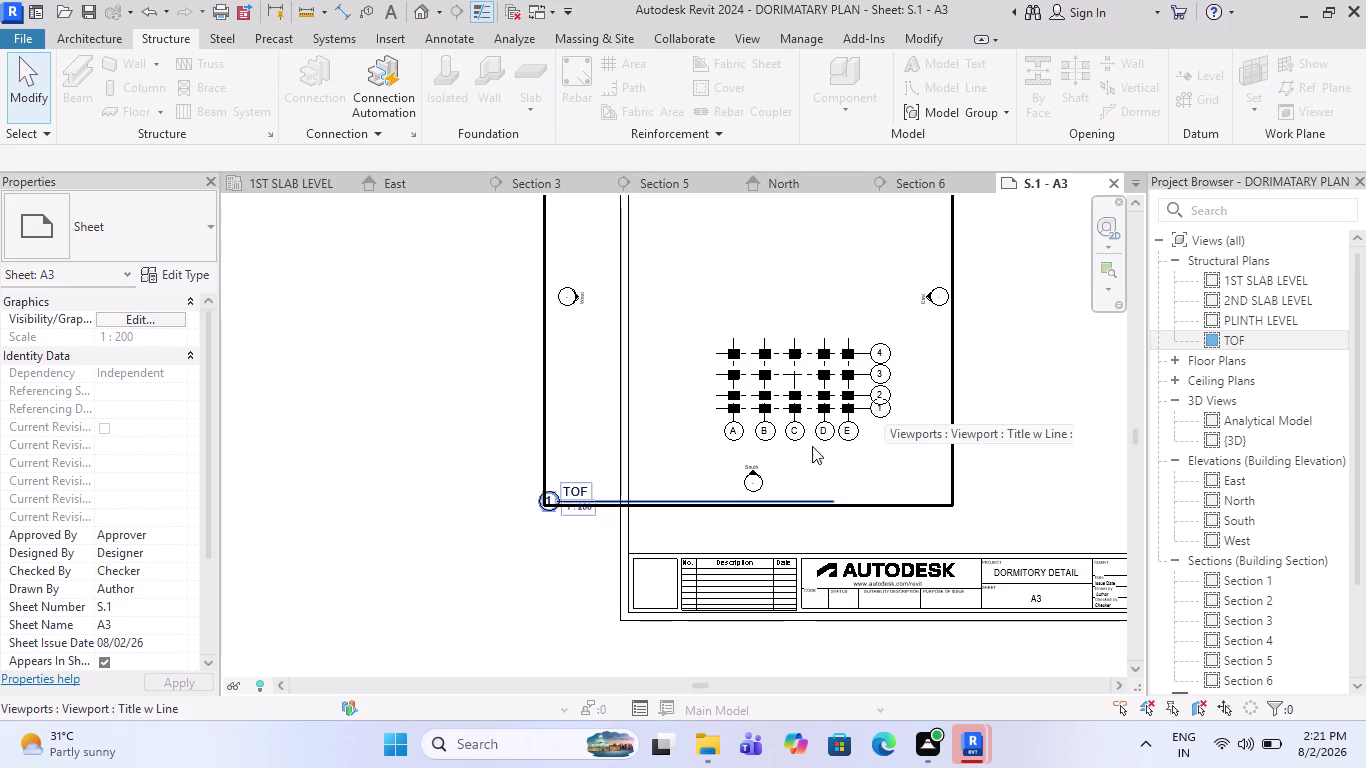
scroll(down, 3)
click(813, 442)
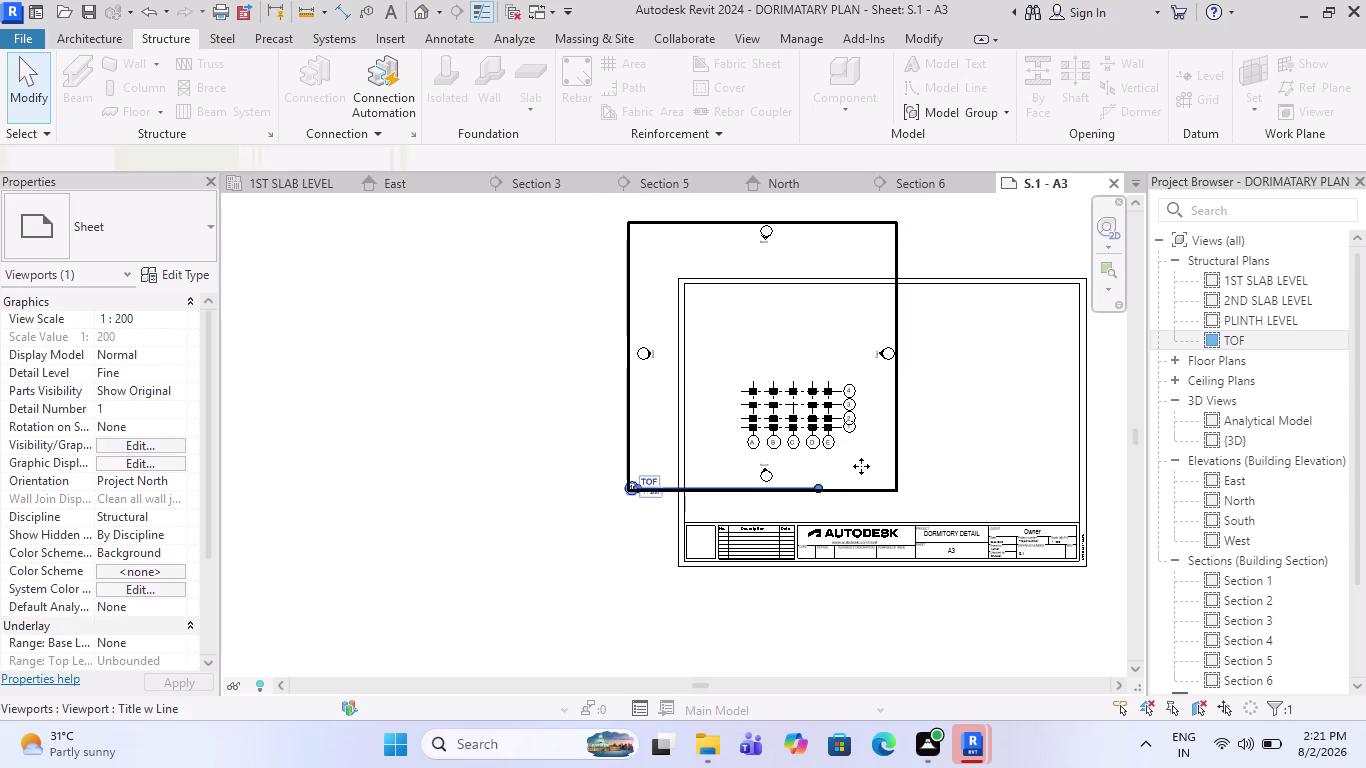
drag(863, 482, 809, 498)
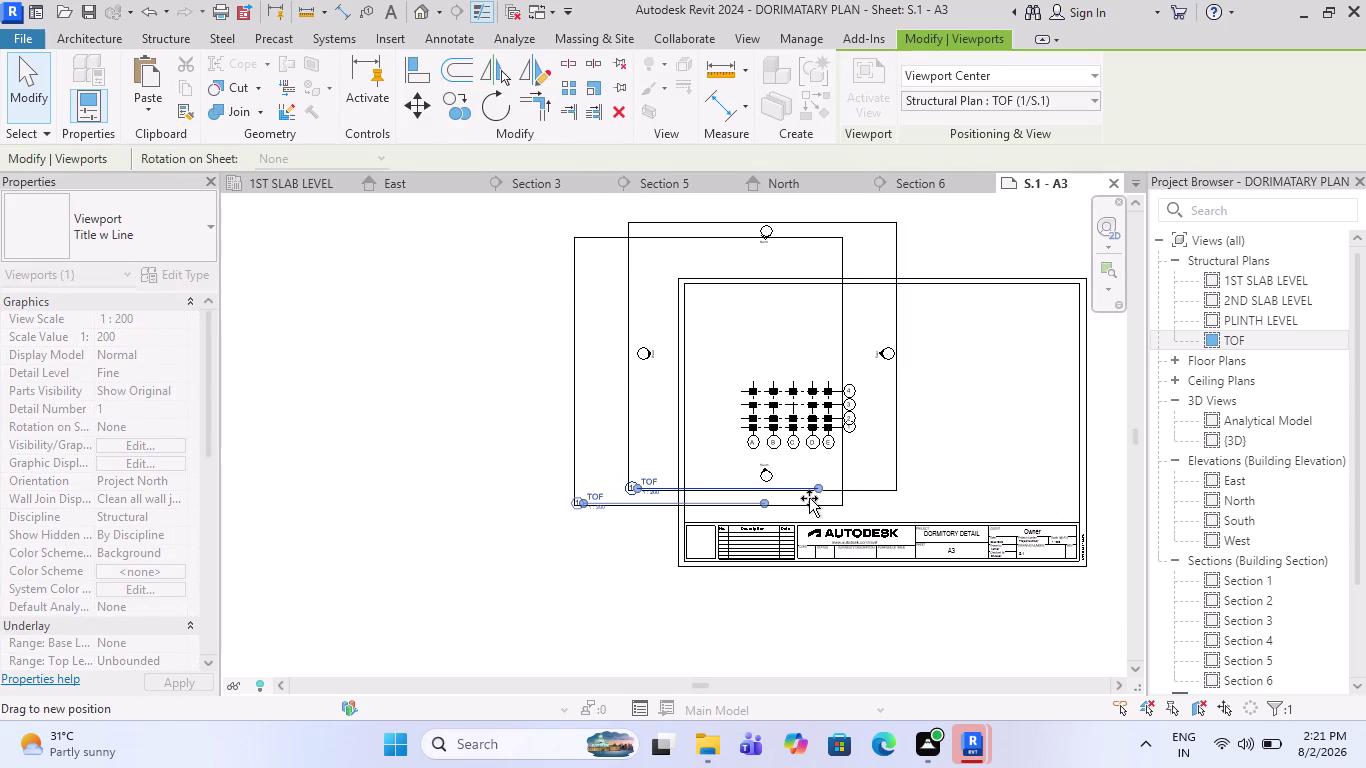
drag(809, 498, 808, 512)
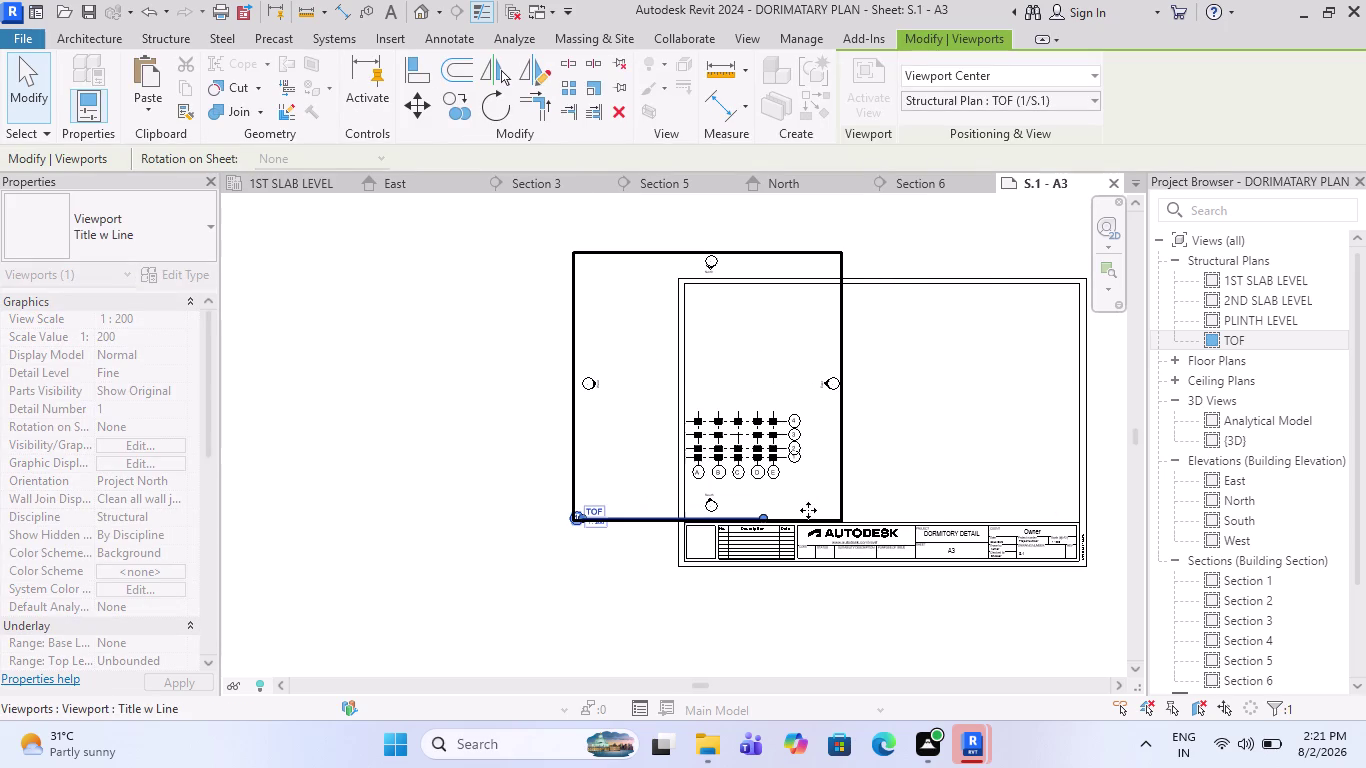
drag(845, 419, 868, 425)
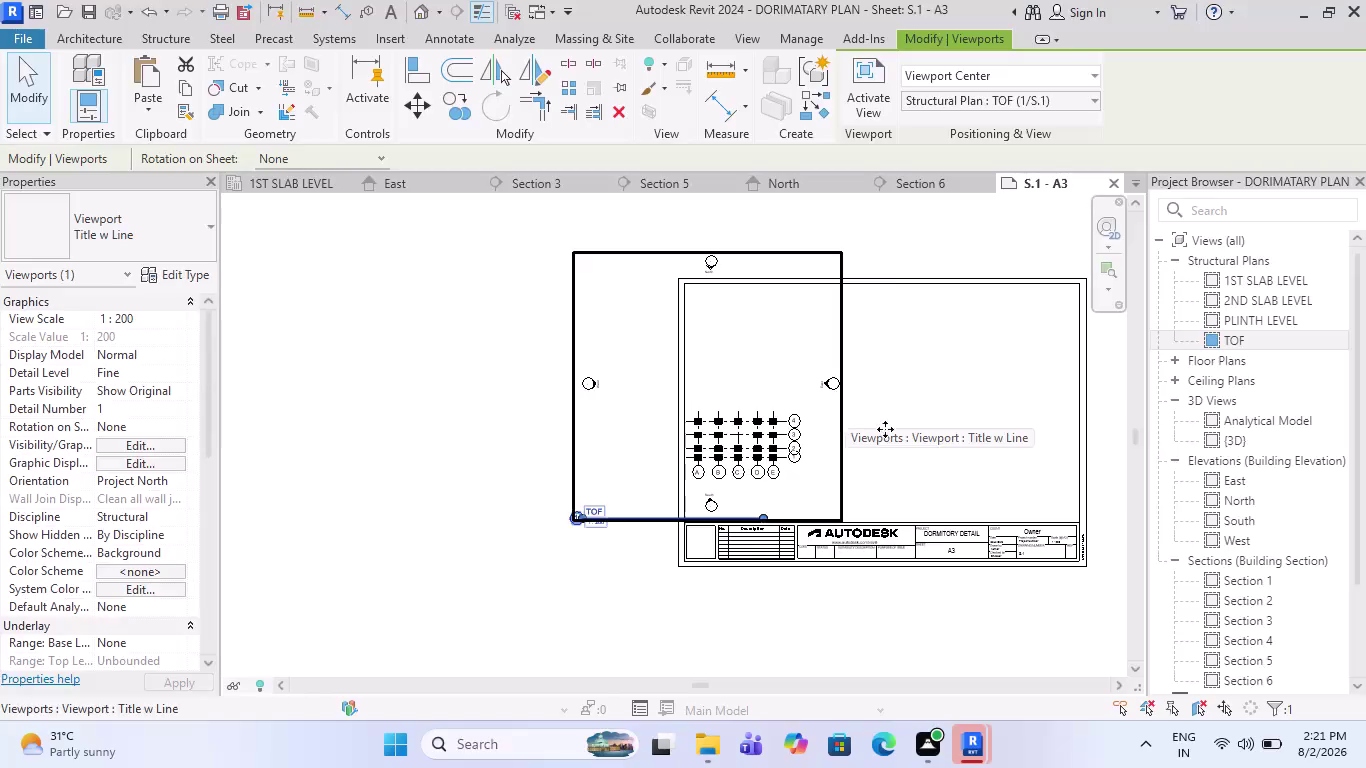
drag(868, 425, 886, 422)
drag(886, 422, 885, 421)
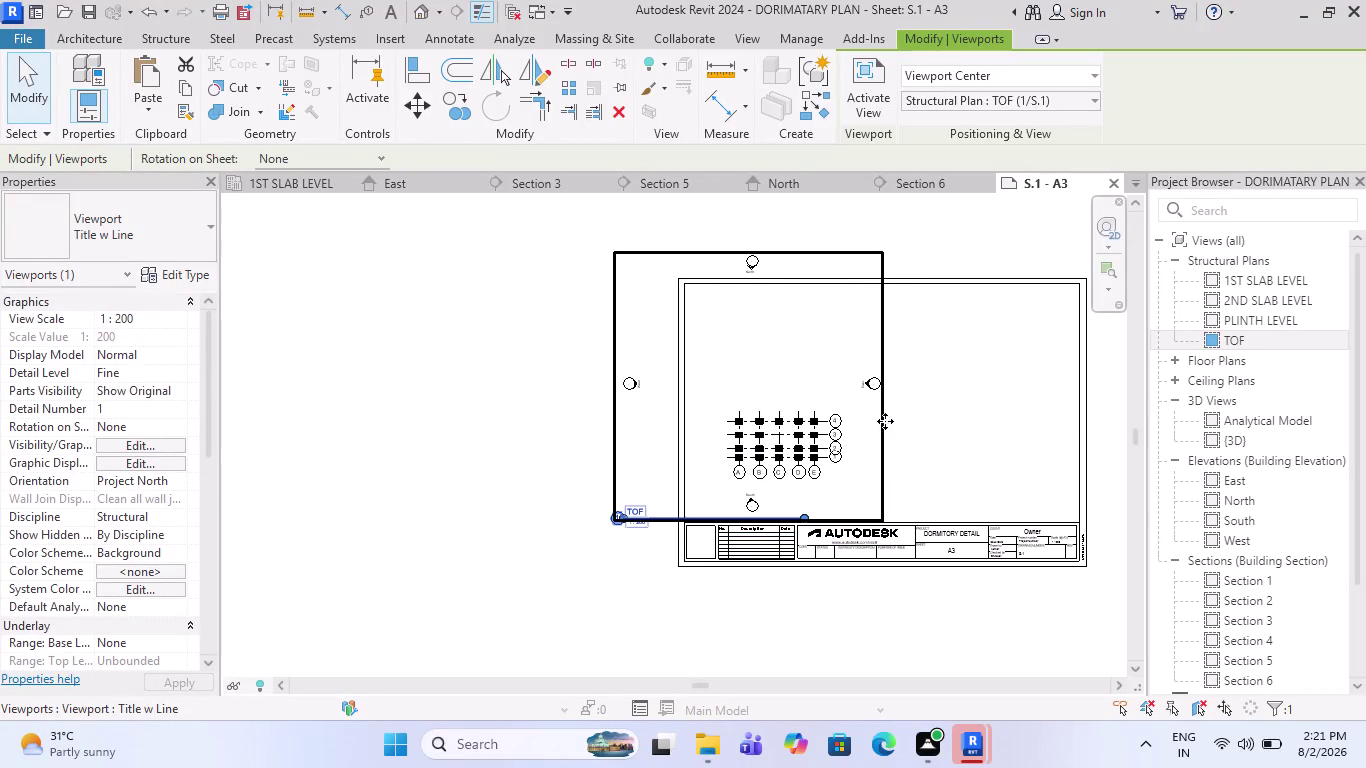
drag(885, 421, 855, 418)
key(Escape)
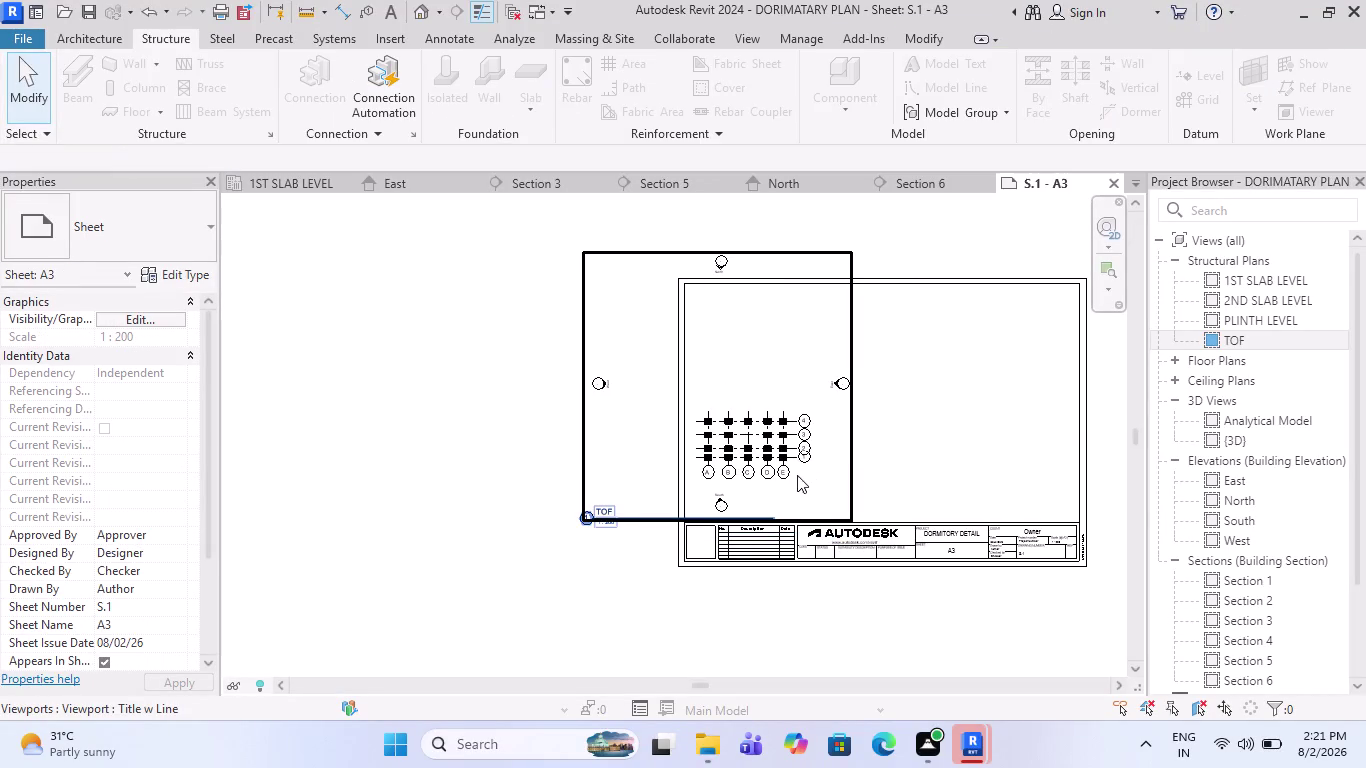
Clear the selection and reselect the TOF viewport.
scroll(up, 3)
drag(628, 526, 634, 506)
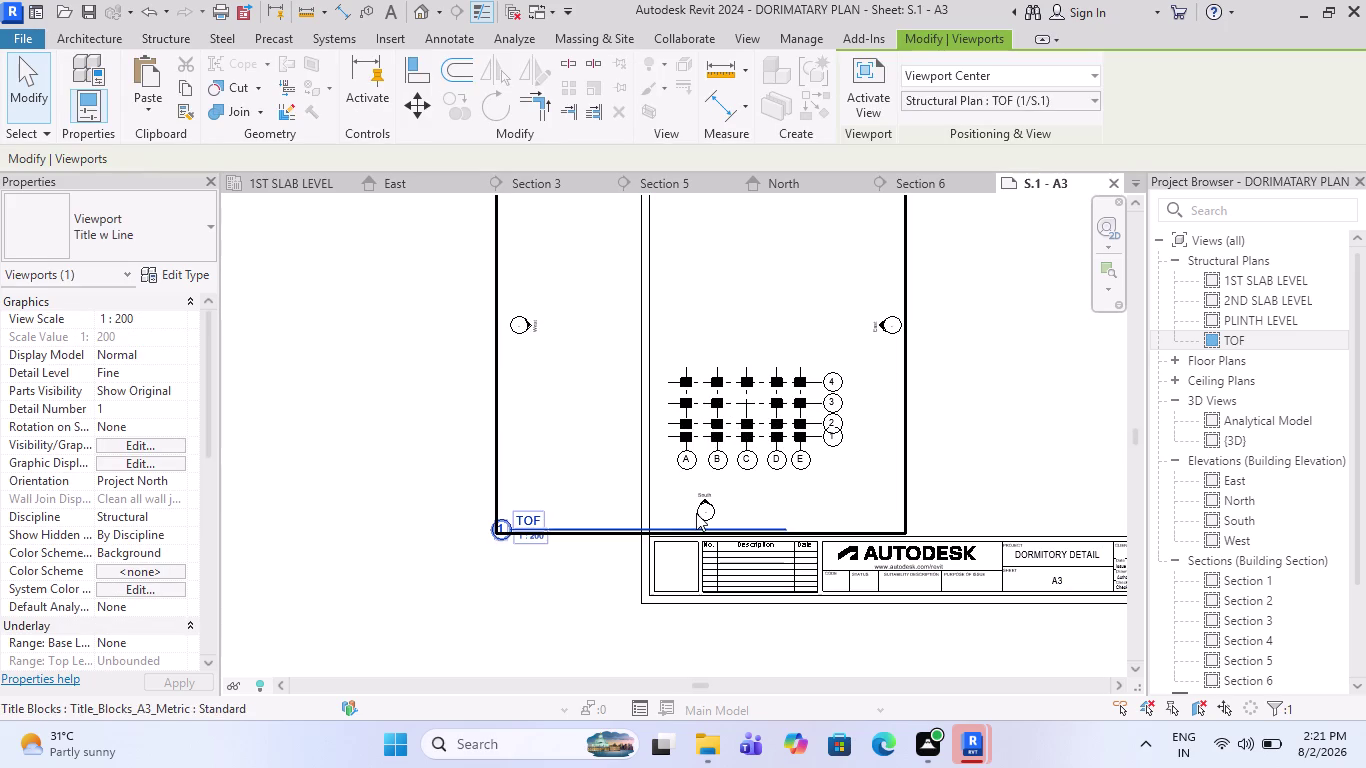
key(Escape)
scroll(down, 3)
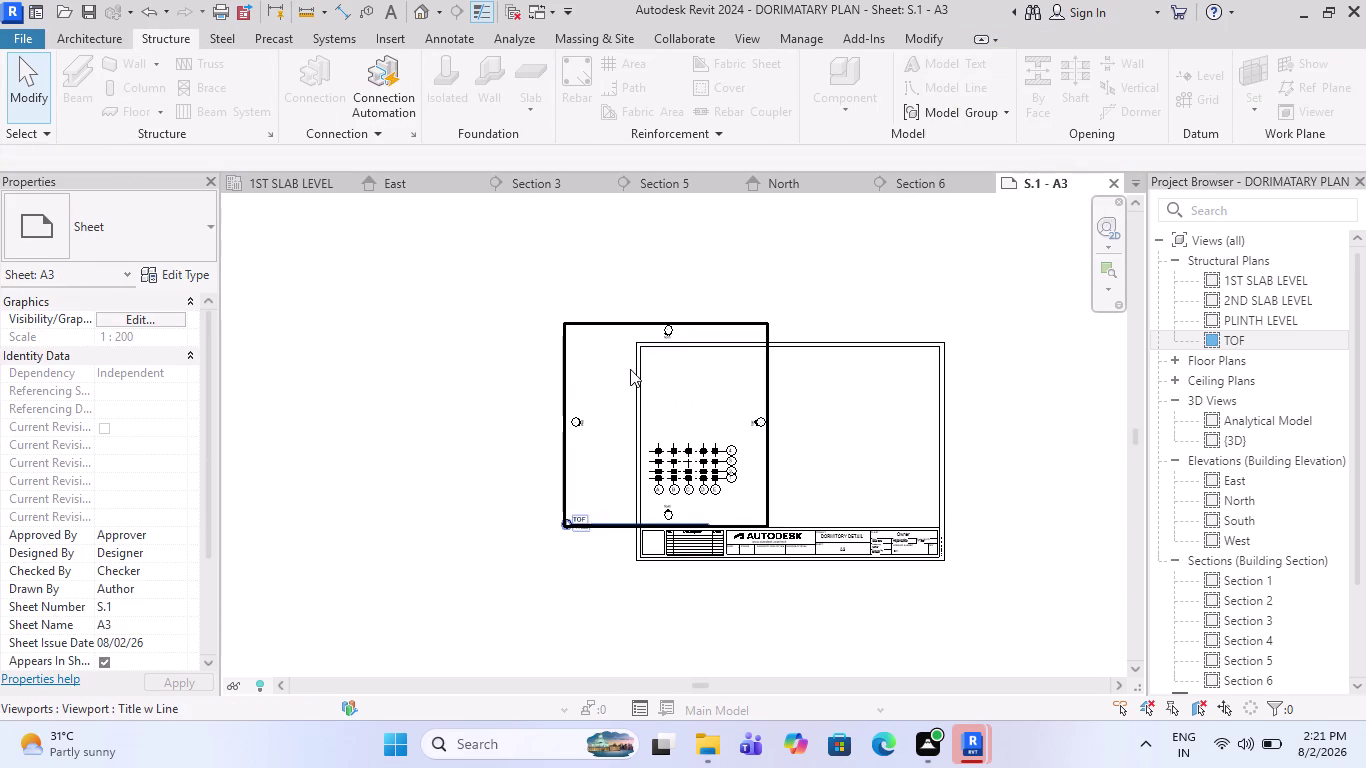
click(597, 325)
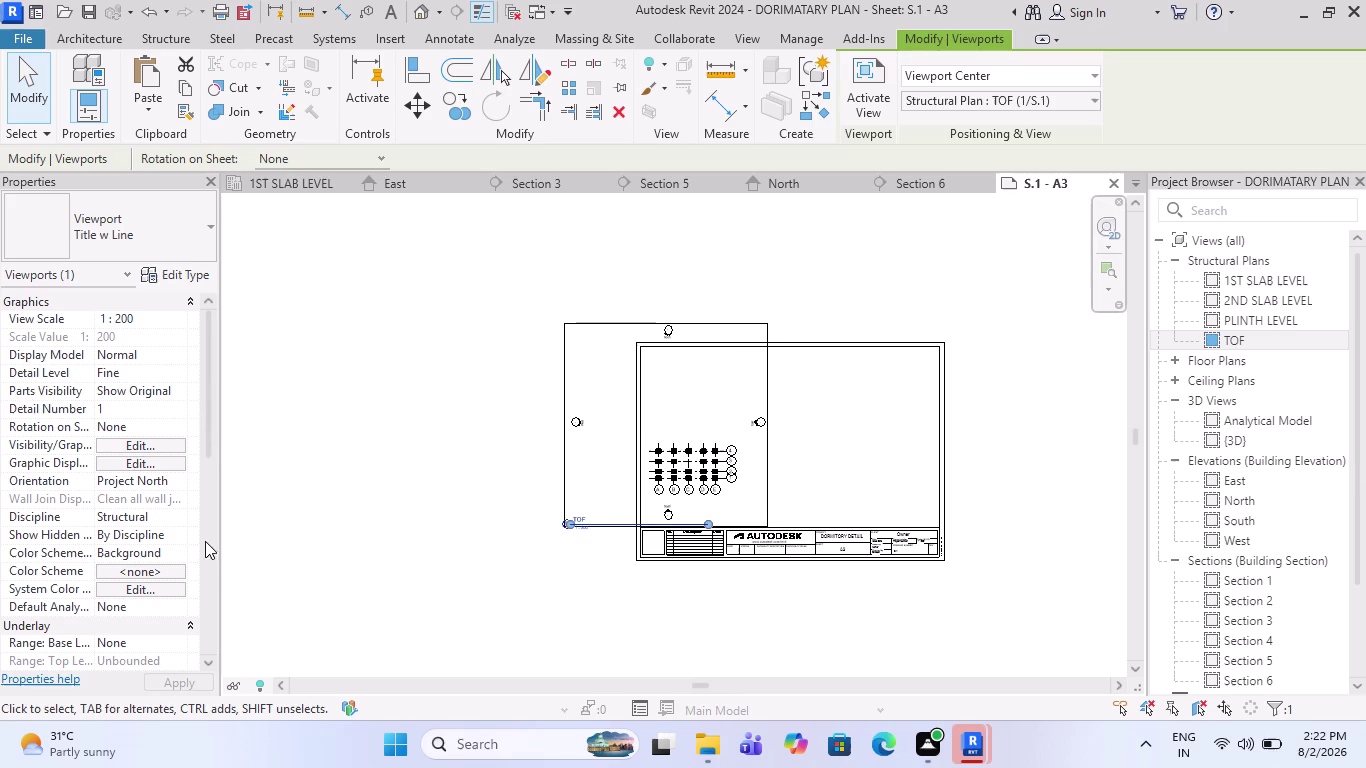
Try a different Display Model setting, such as Halftone, on the TOF viewport.
scroll(down, 3)
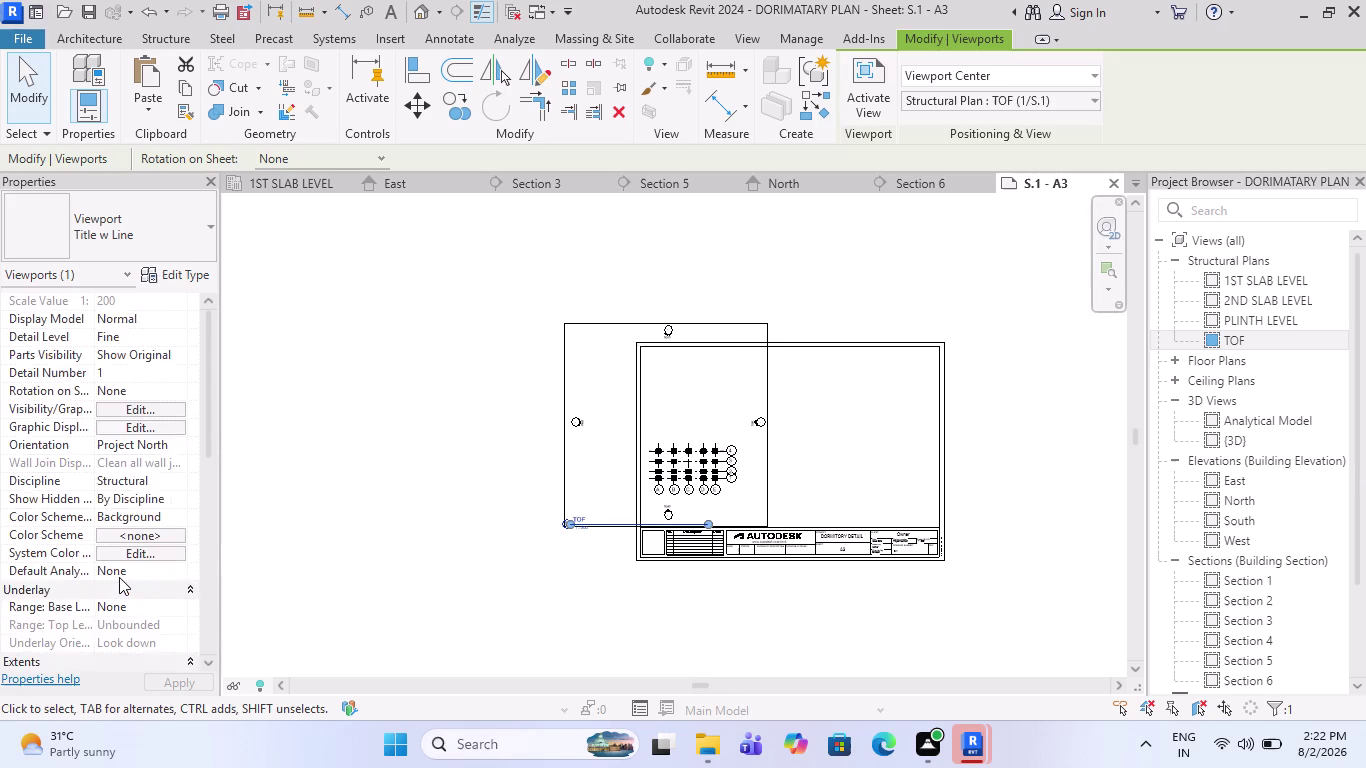
scroll(down, 3)
scroll(down, 3)
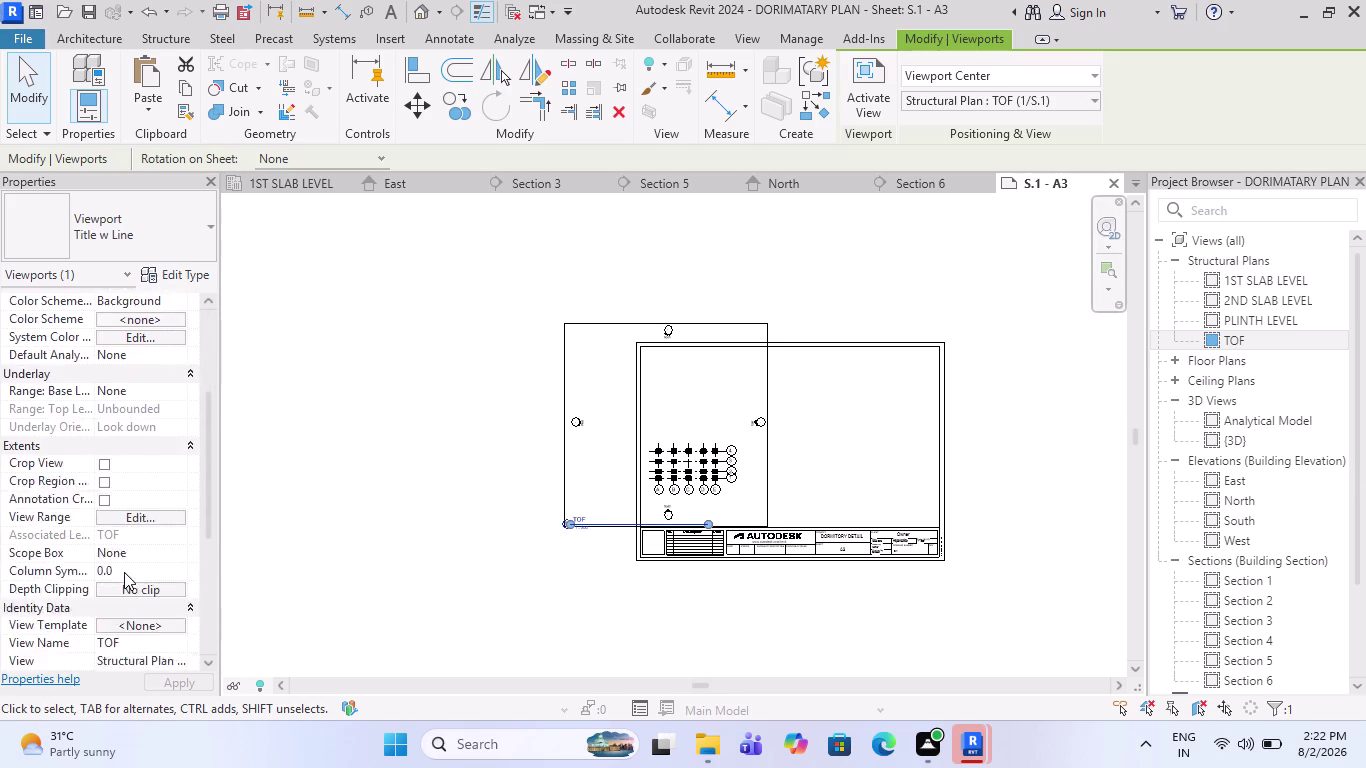
scroll(down, 3)
scroll(down, 3)
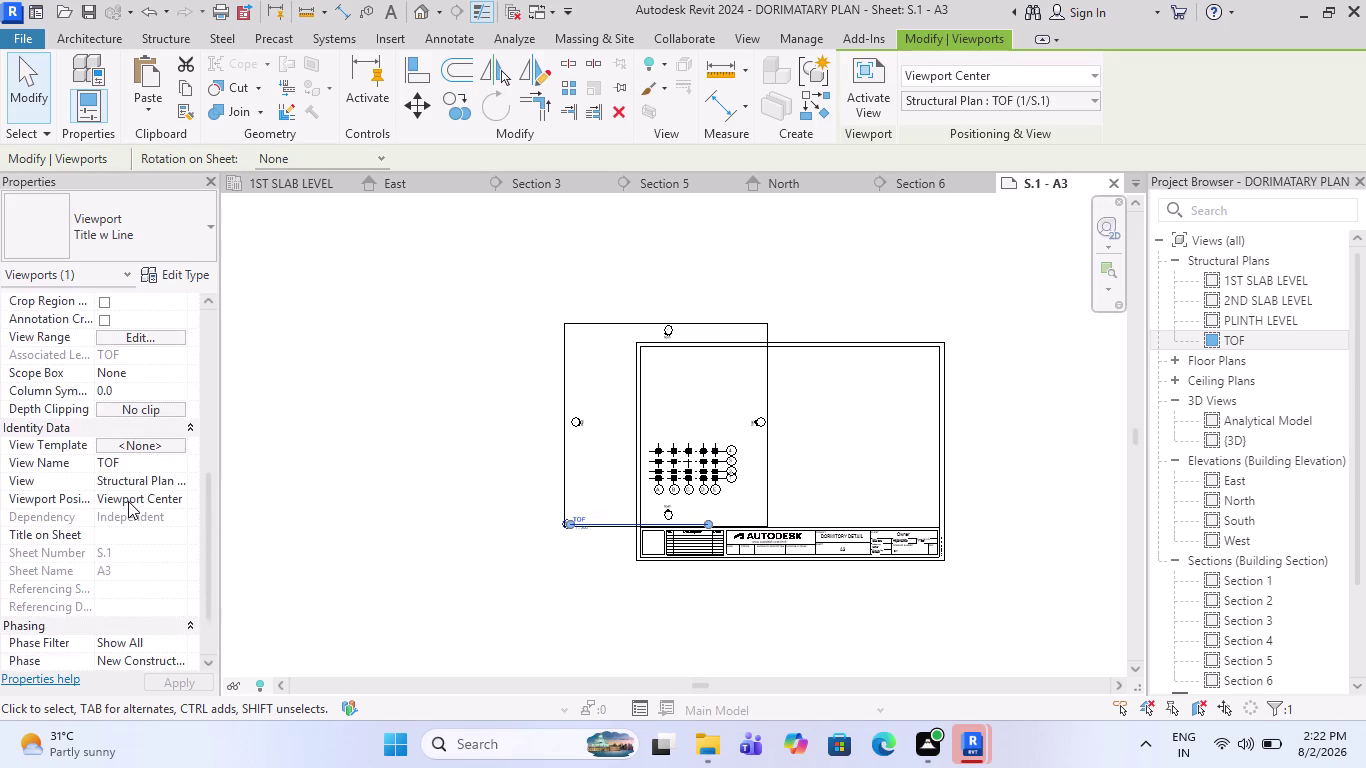
scroll(up, 3)
scroll(up, 3)
scroll(up, 3)
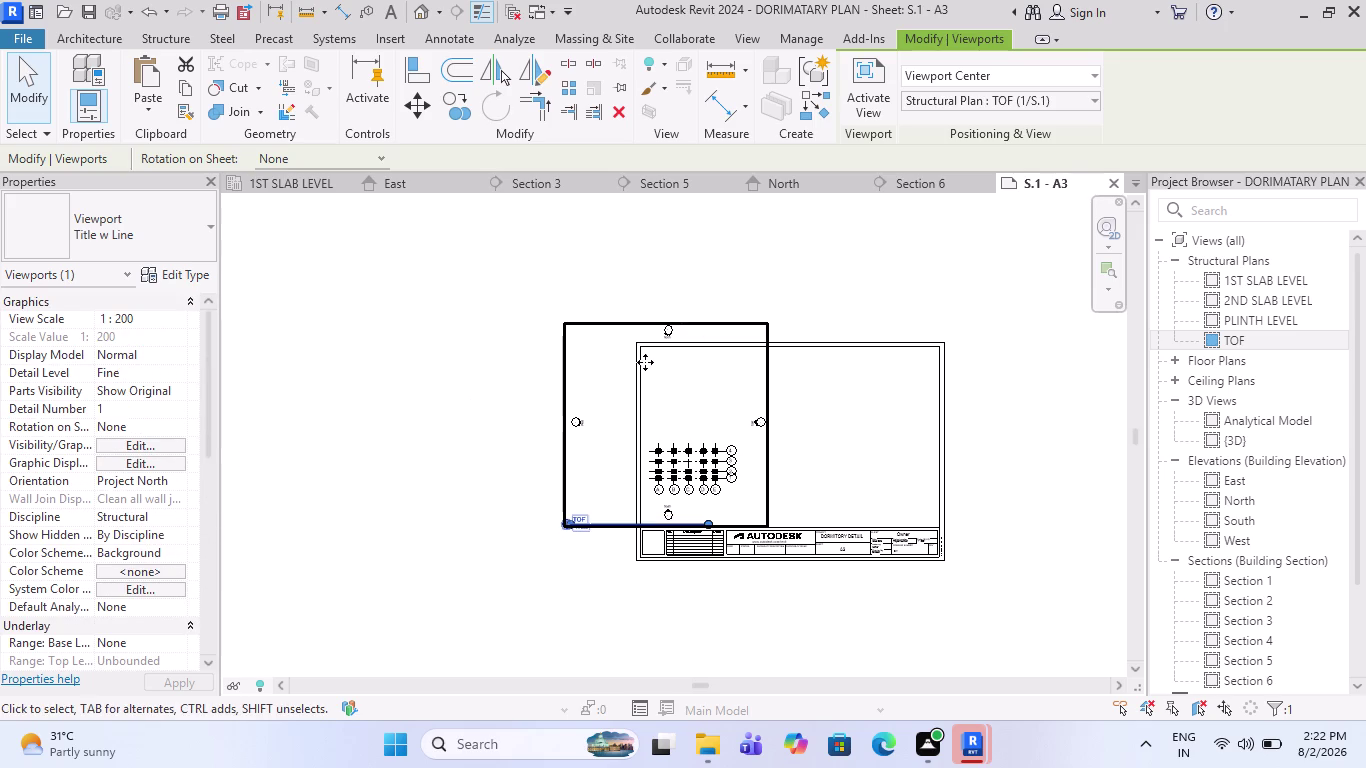
scroll(up, 3)
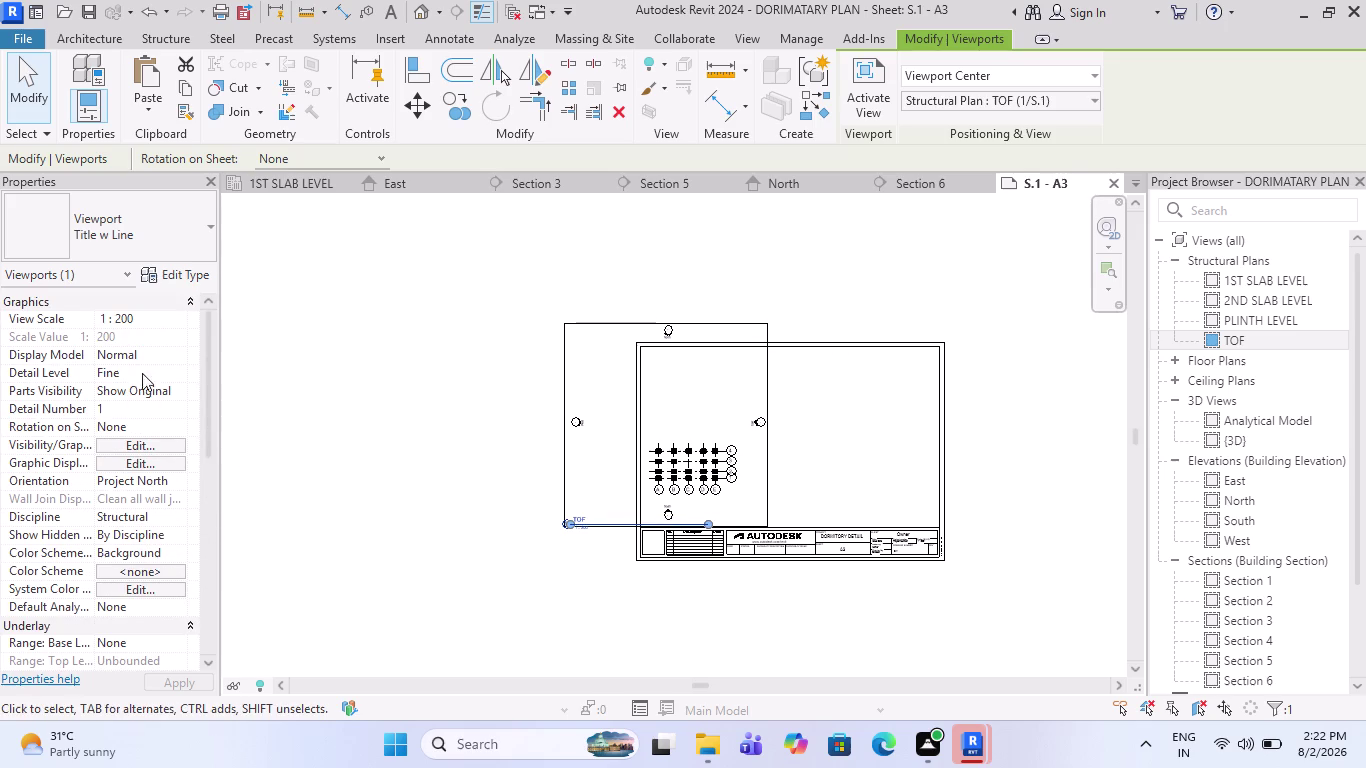
click(153, 346)
click(166, 355)
click(180, 353)
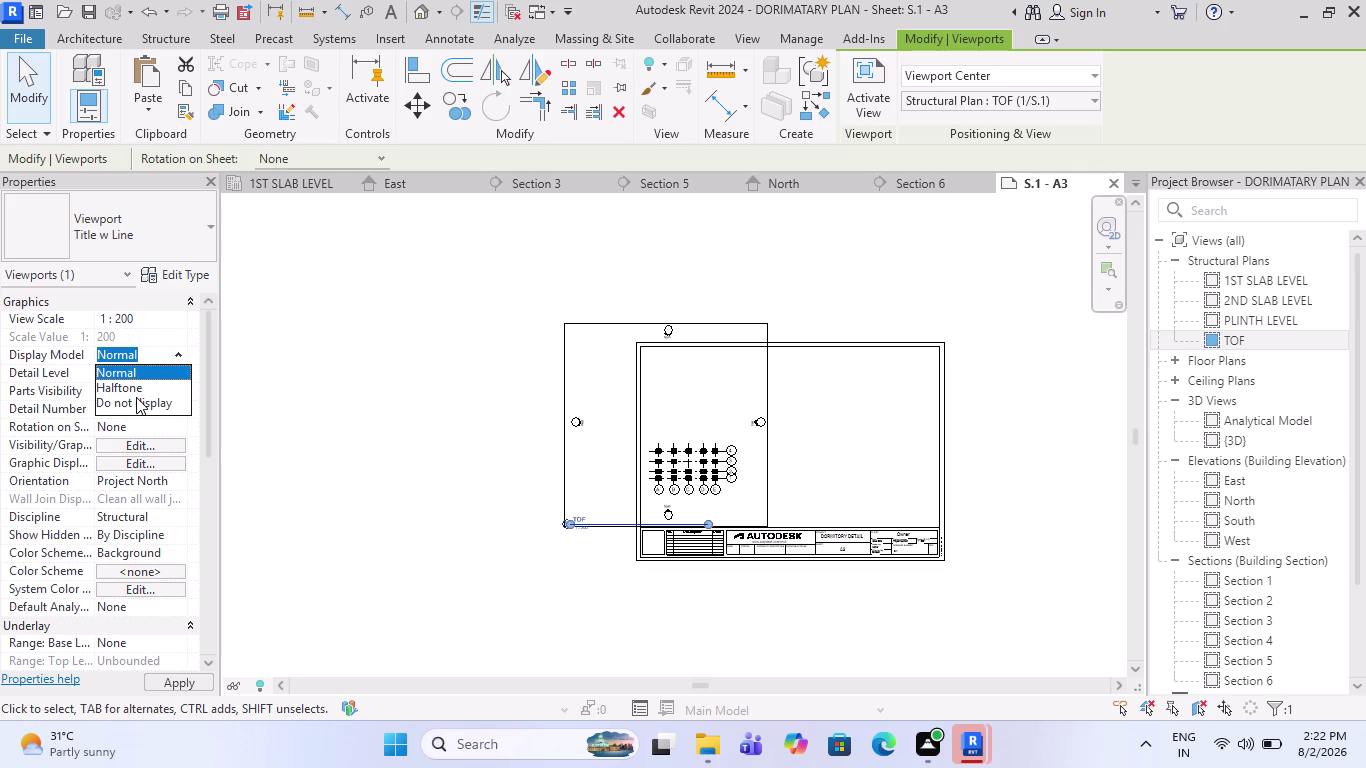
click(139, 390)
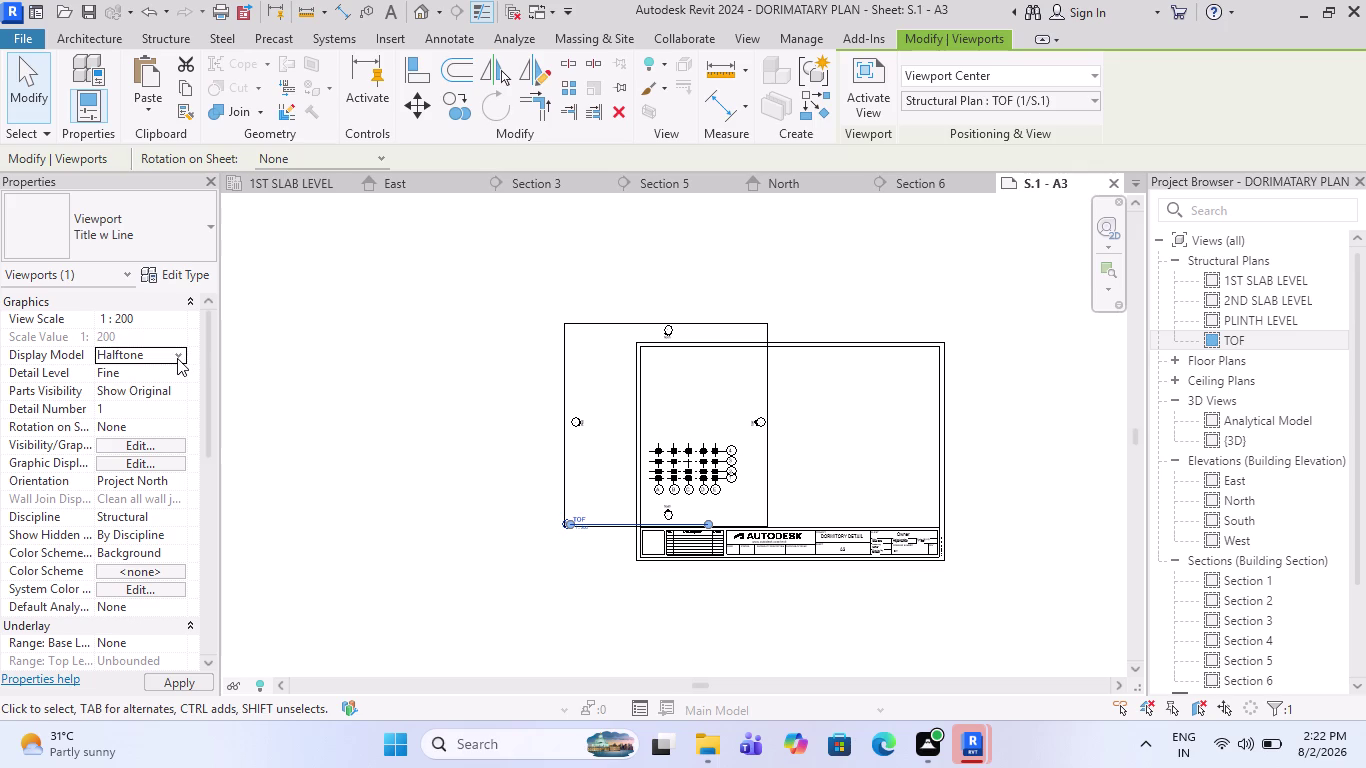
Try Do not display, then return the viewport's Display Model to Normal.
click(177, 358)
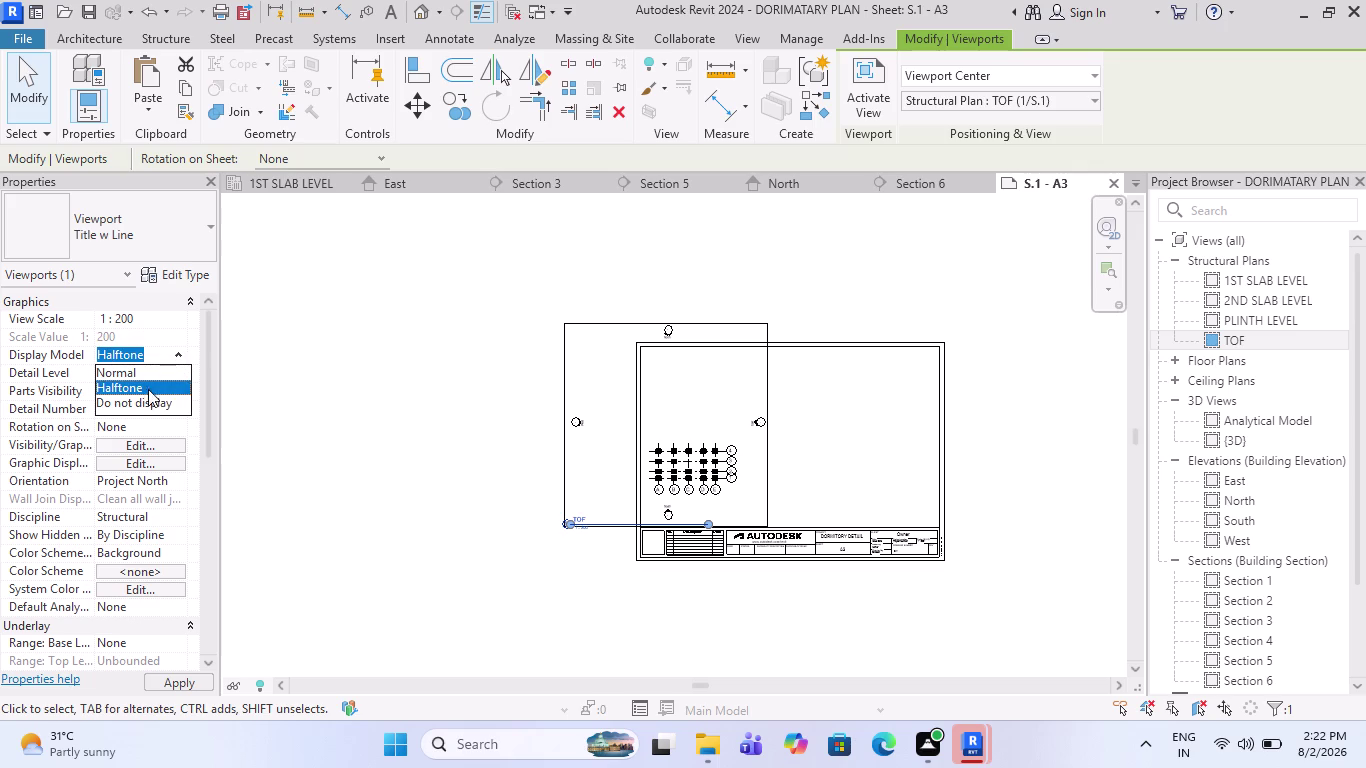
click(143, 396)
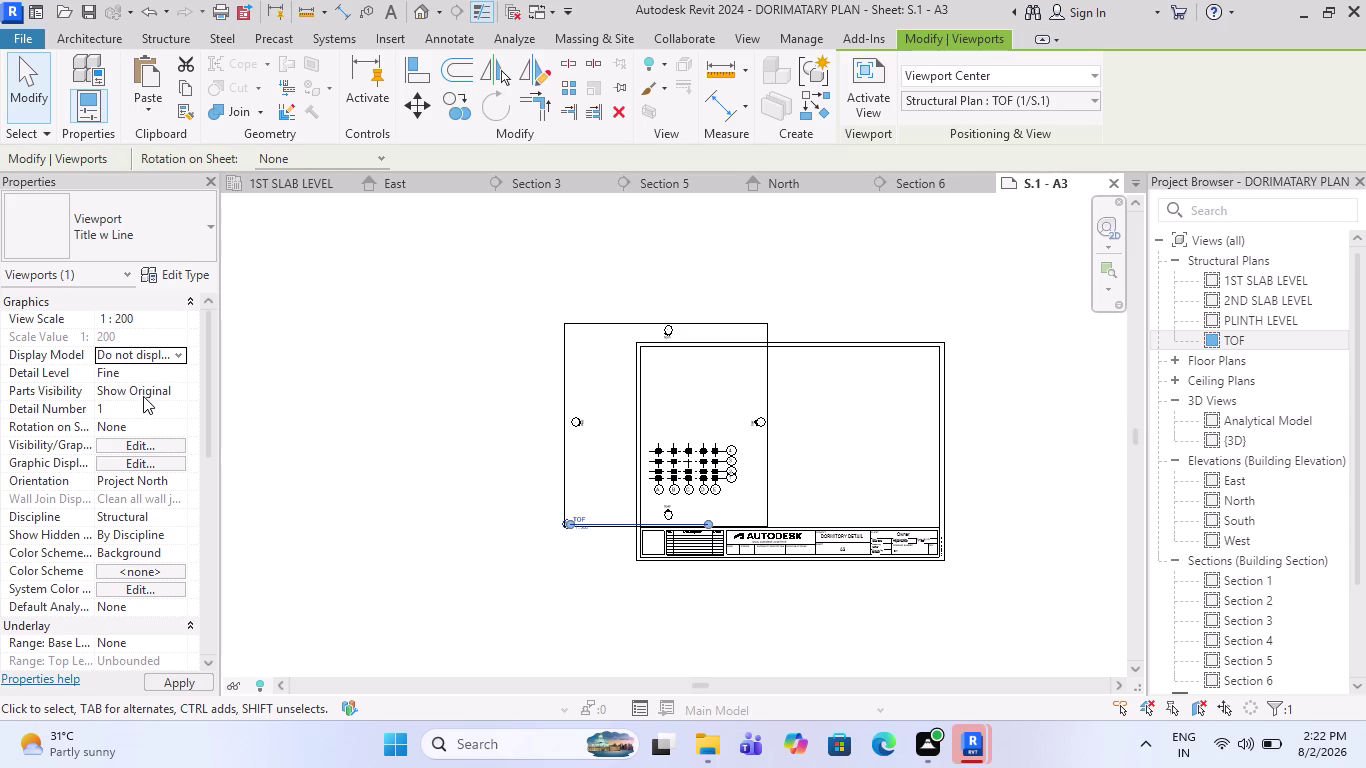
click(165, 356)
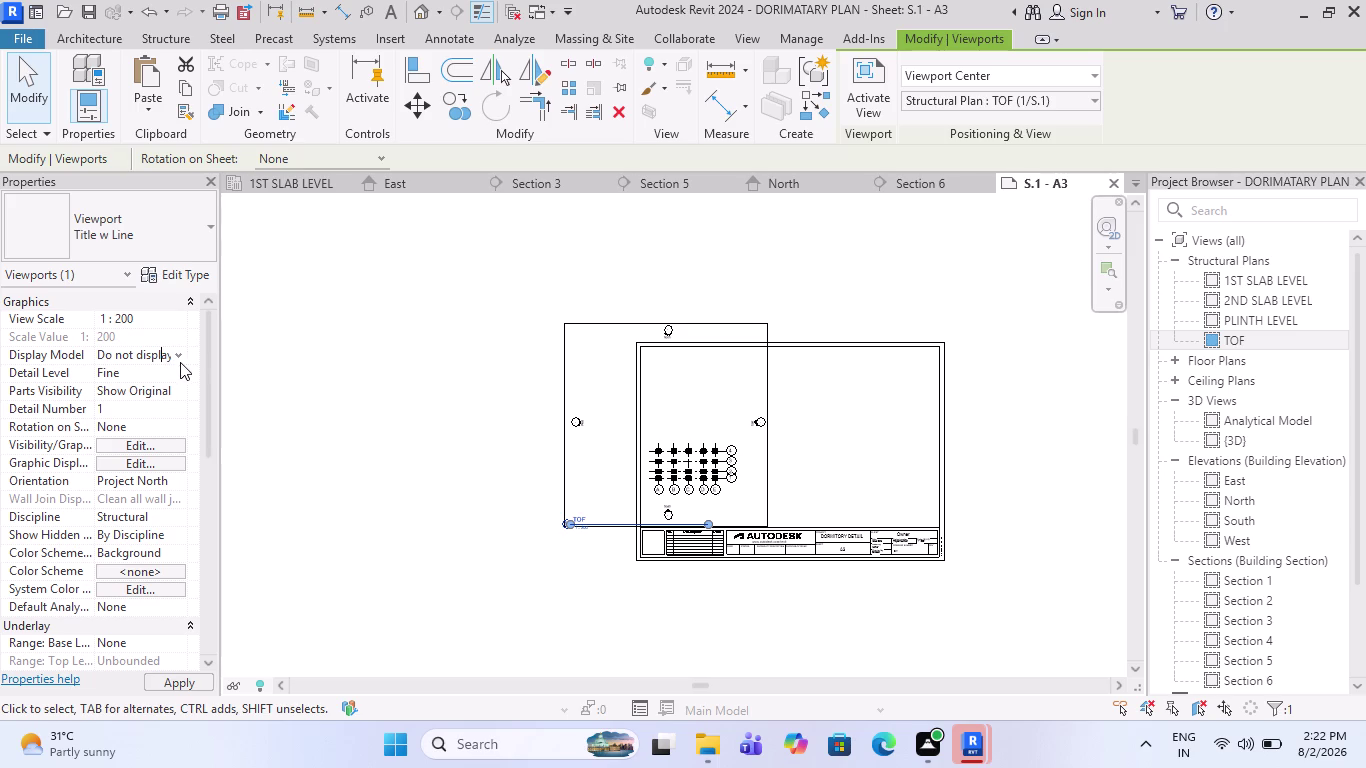
click(175, 358)
click(144, 375)
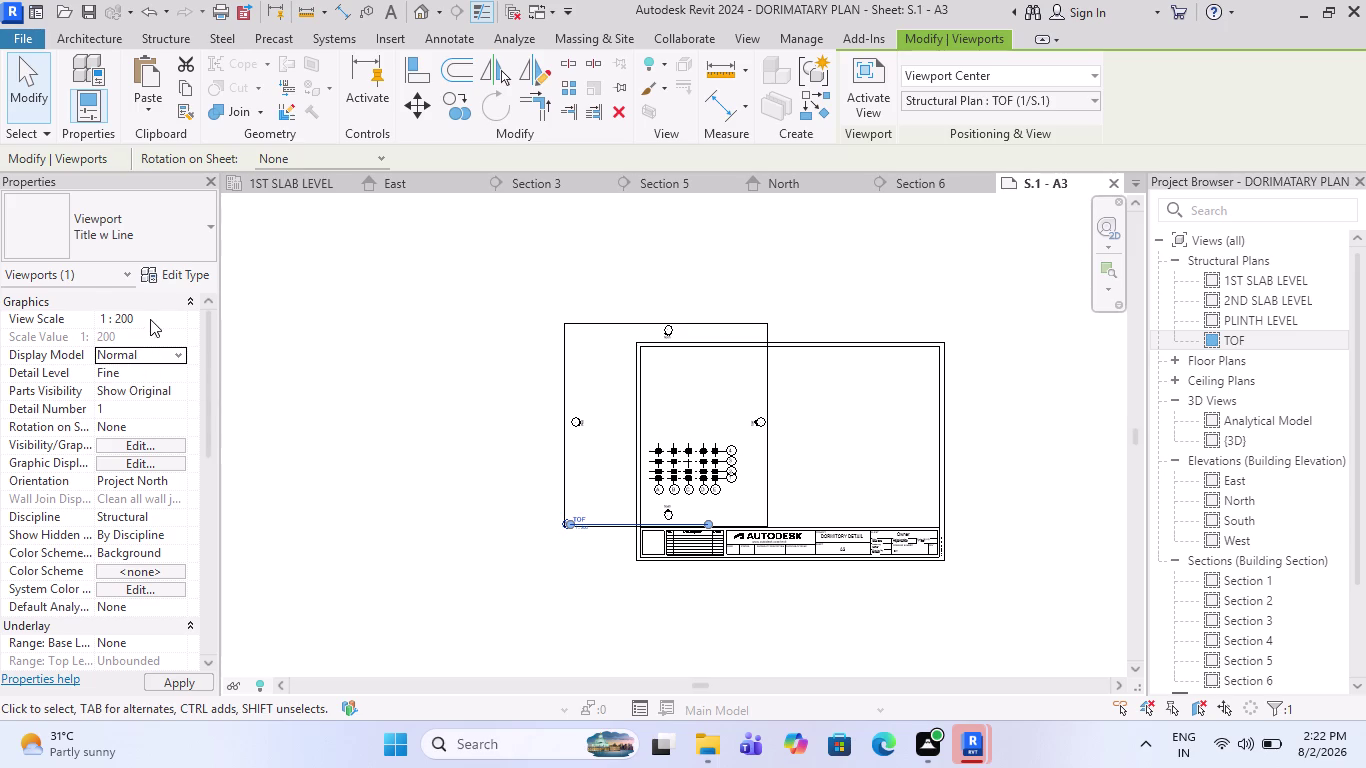
click(151, 318)
Try view scales 1:1000 and then 1:500 on the TOF viewport.
click(178, 313)
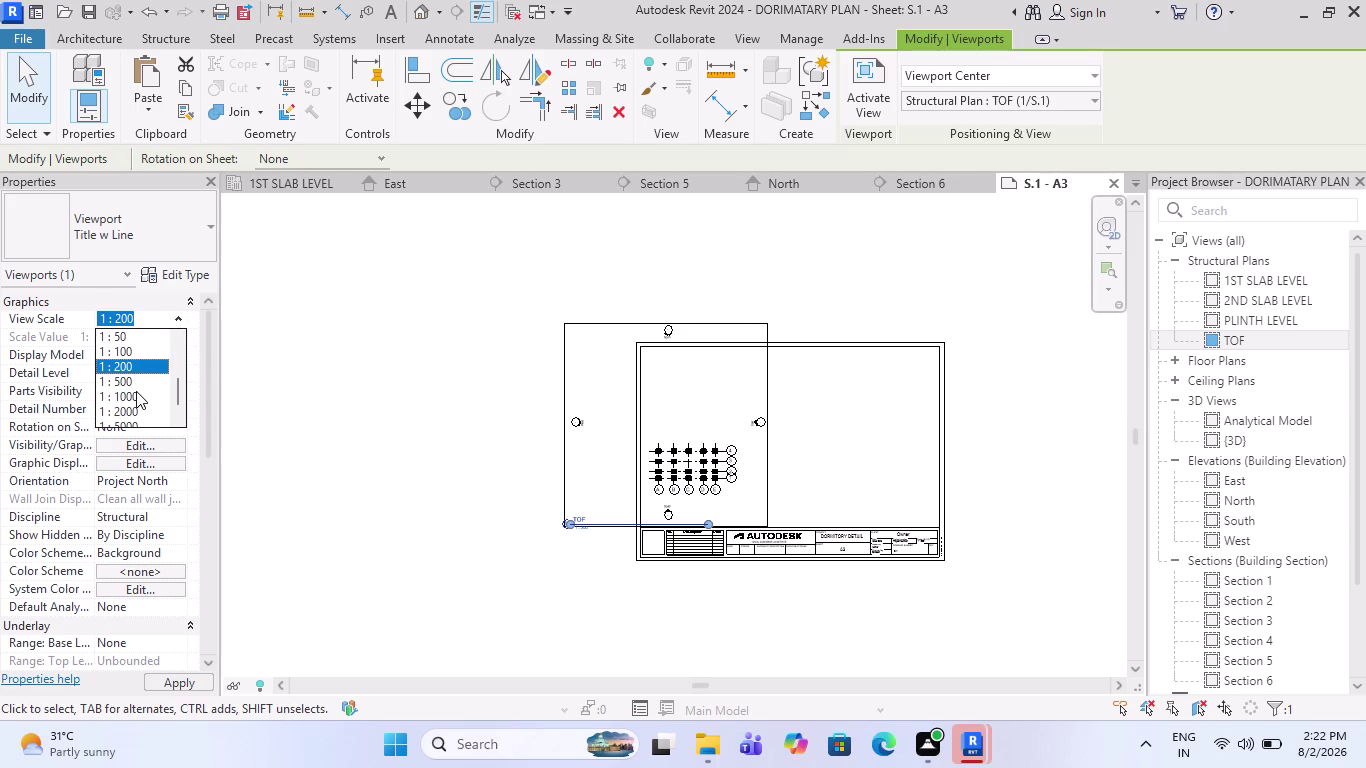
click(133, 398)
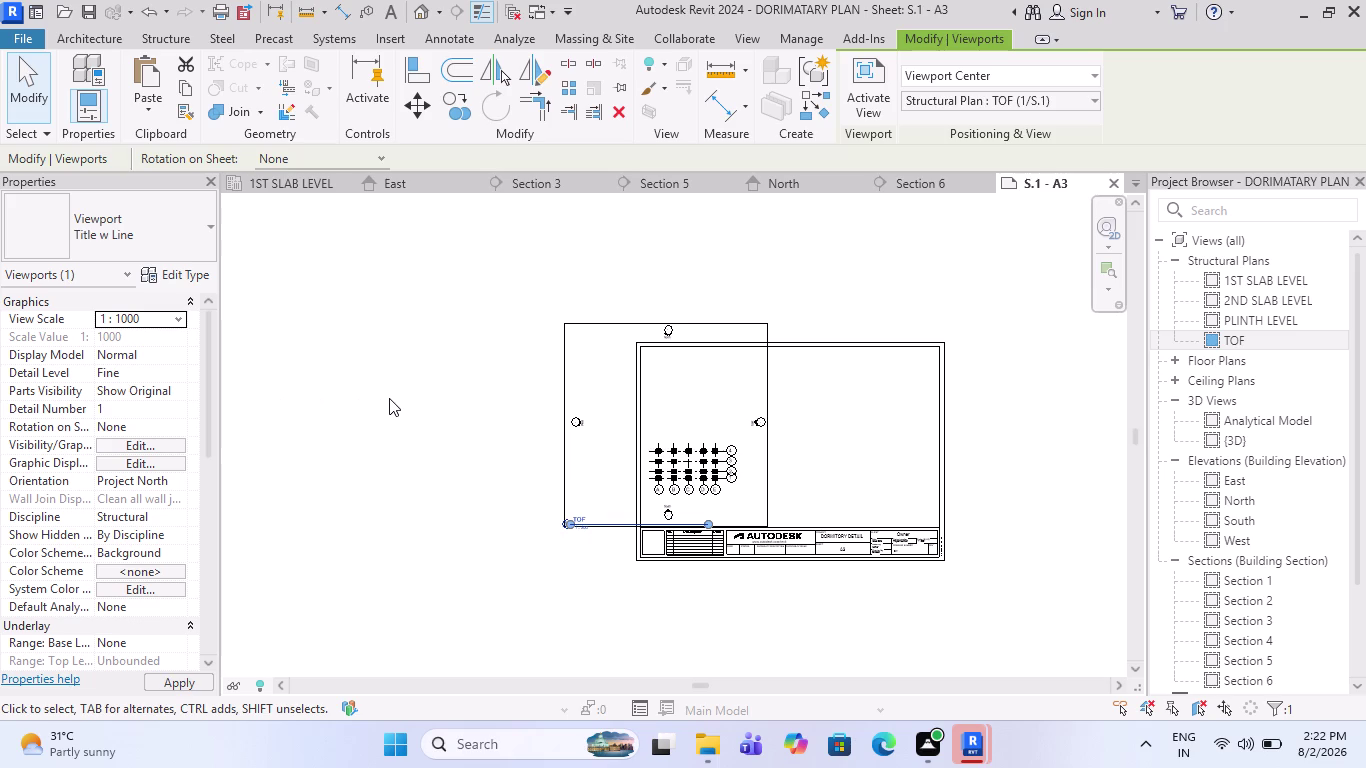
scroll(up, 3)
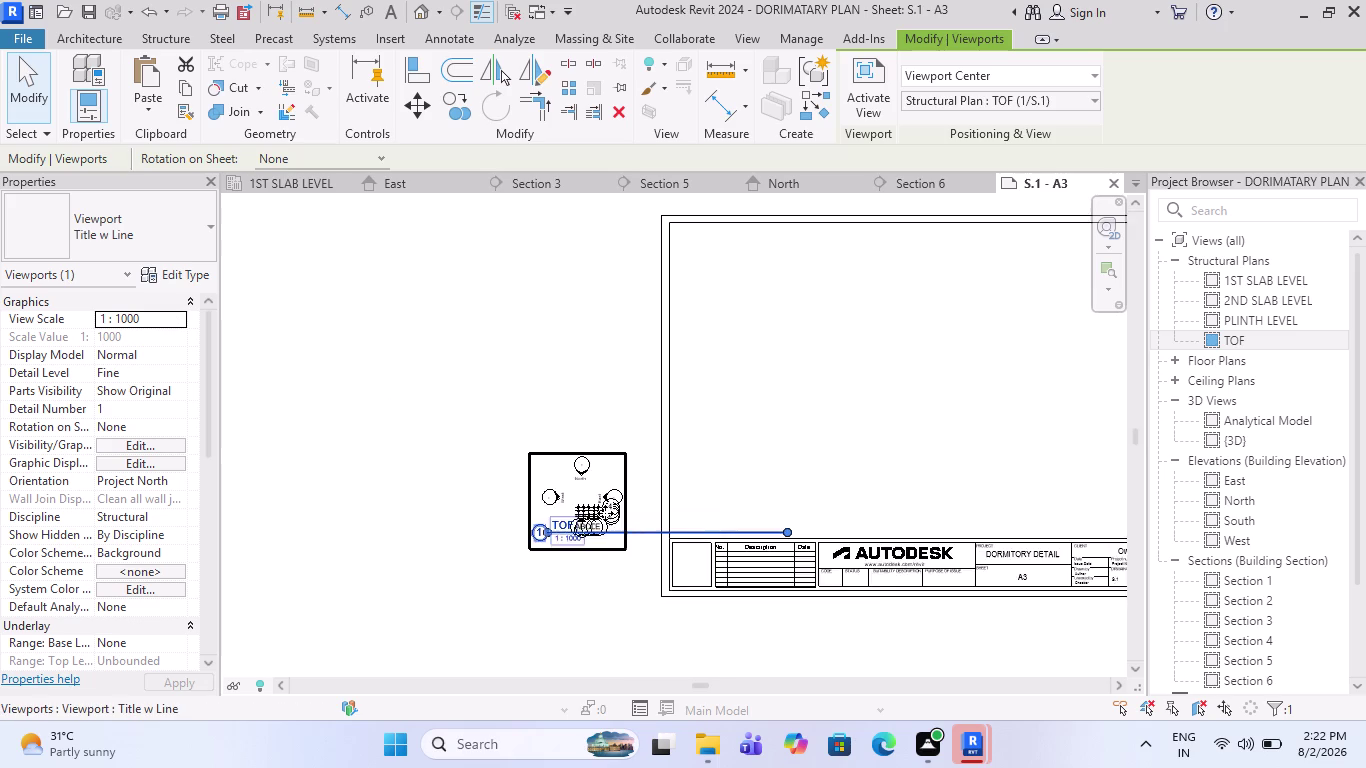
scroll(up, 3)
scroll(up, 3)
scroll(up, 3)
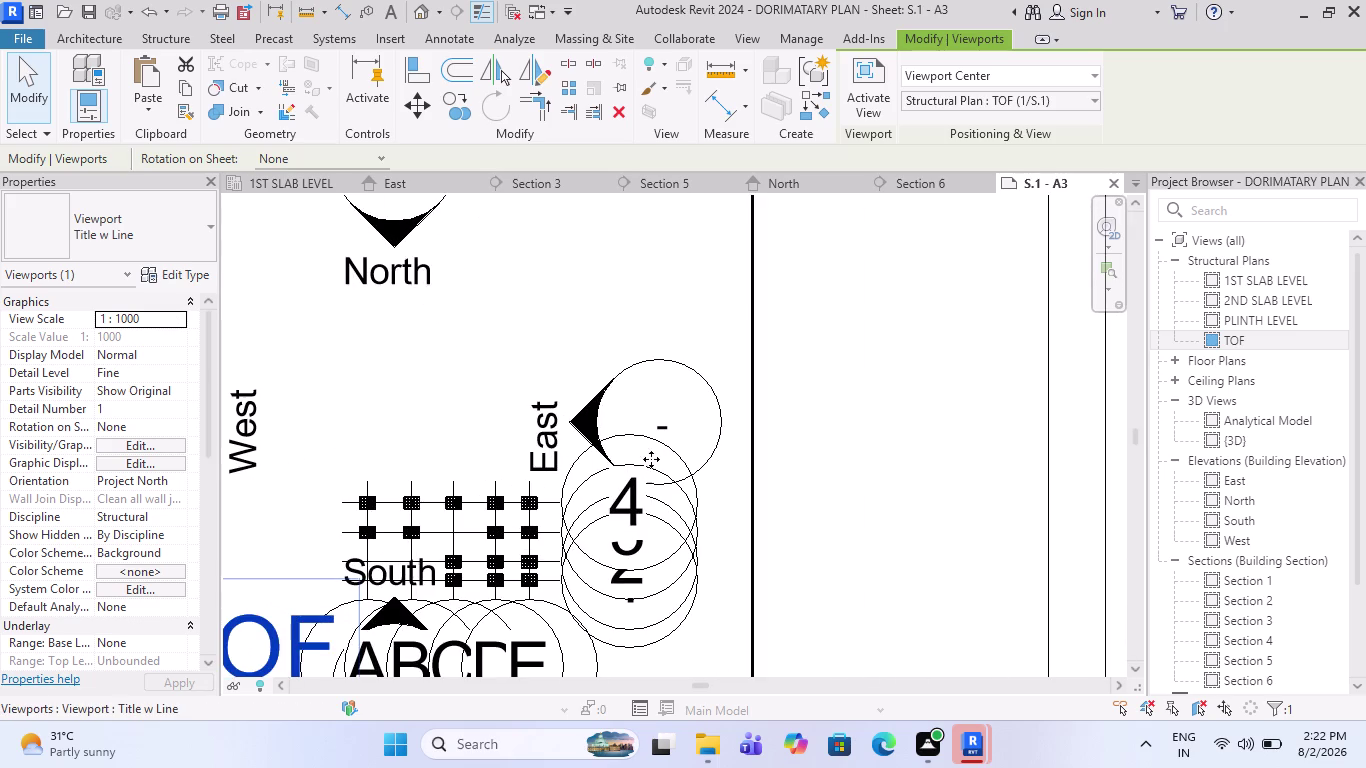
scroll(down, 3)
click(164, 319)
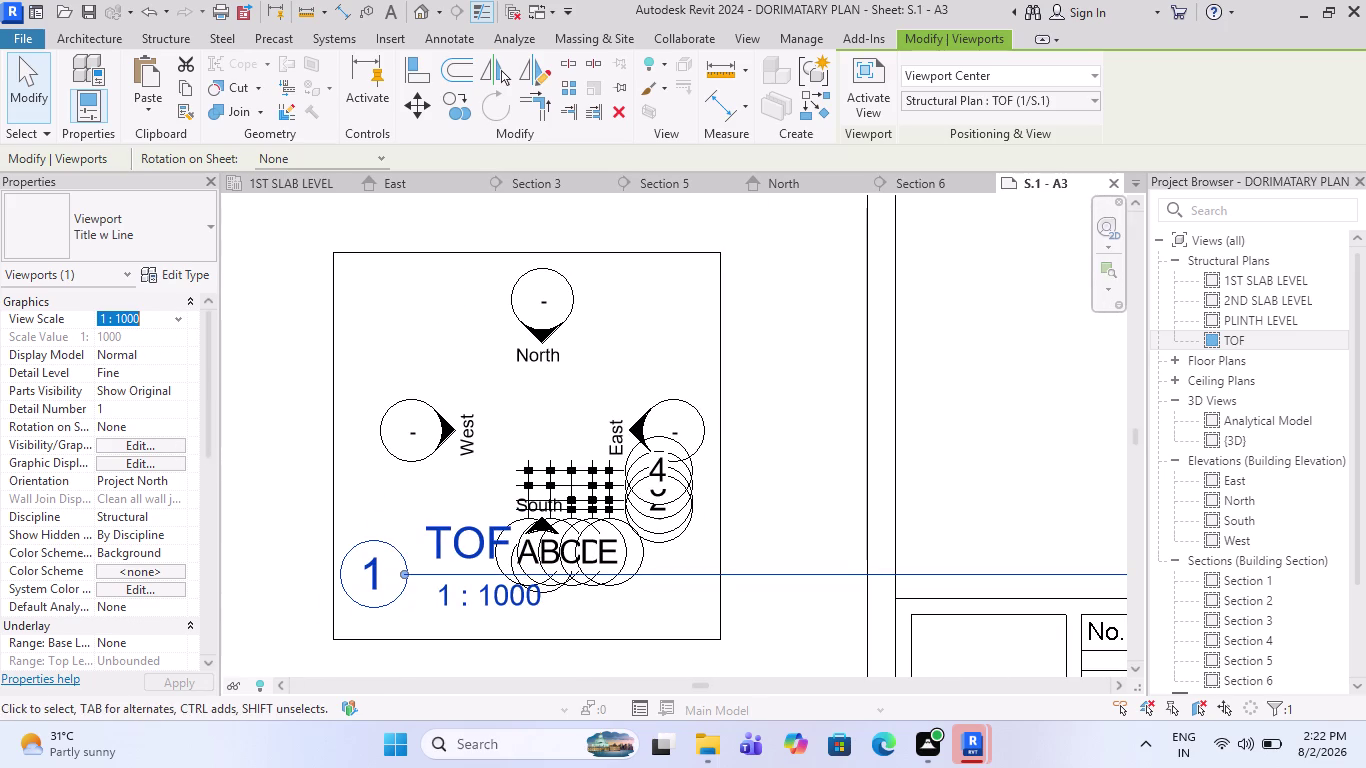
click(177, 317)
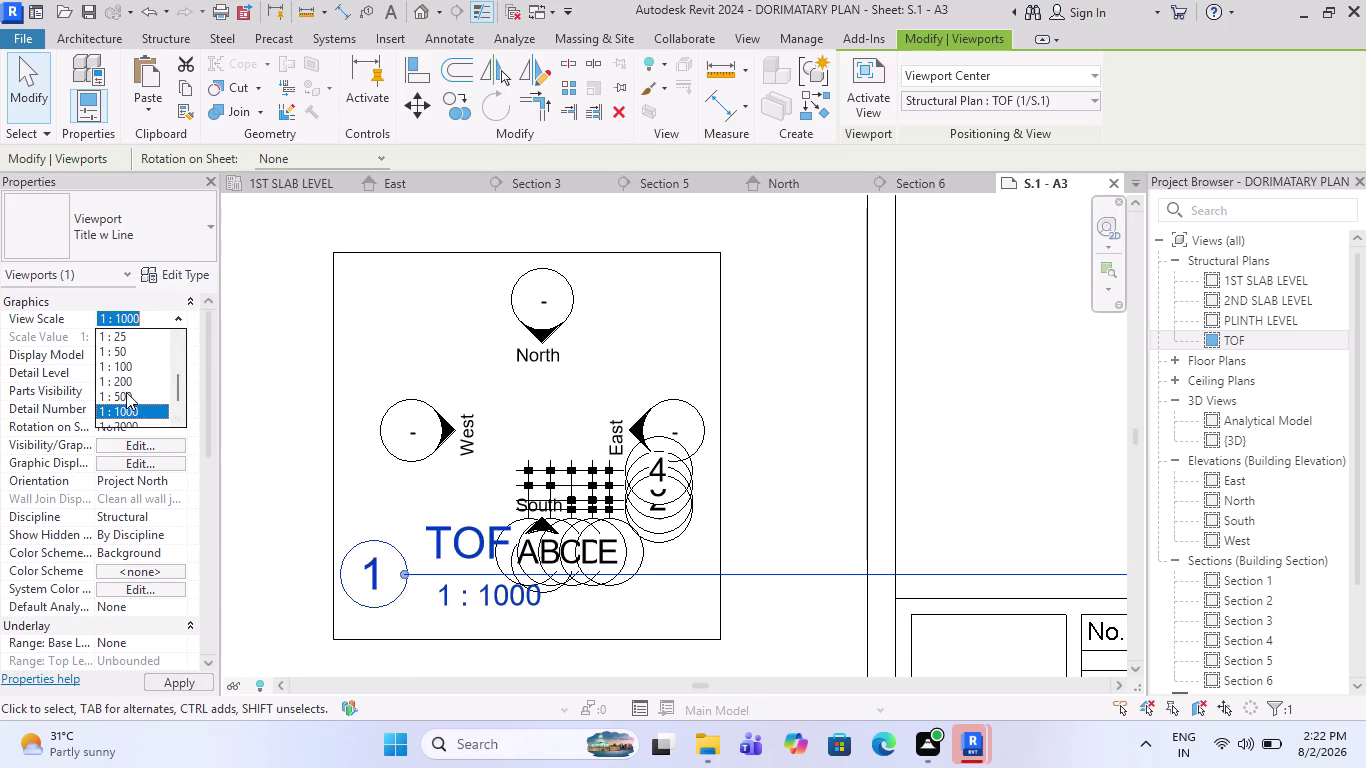
click(126, 392)
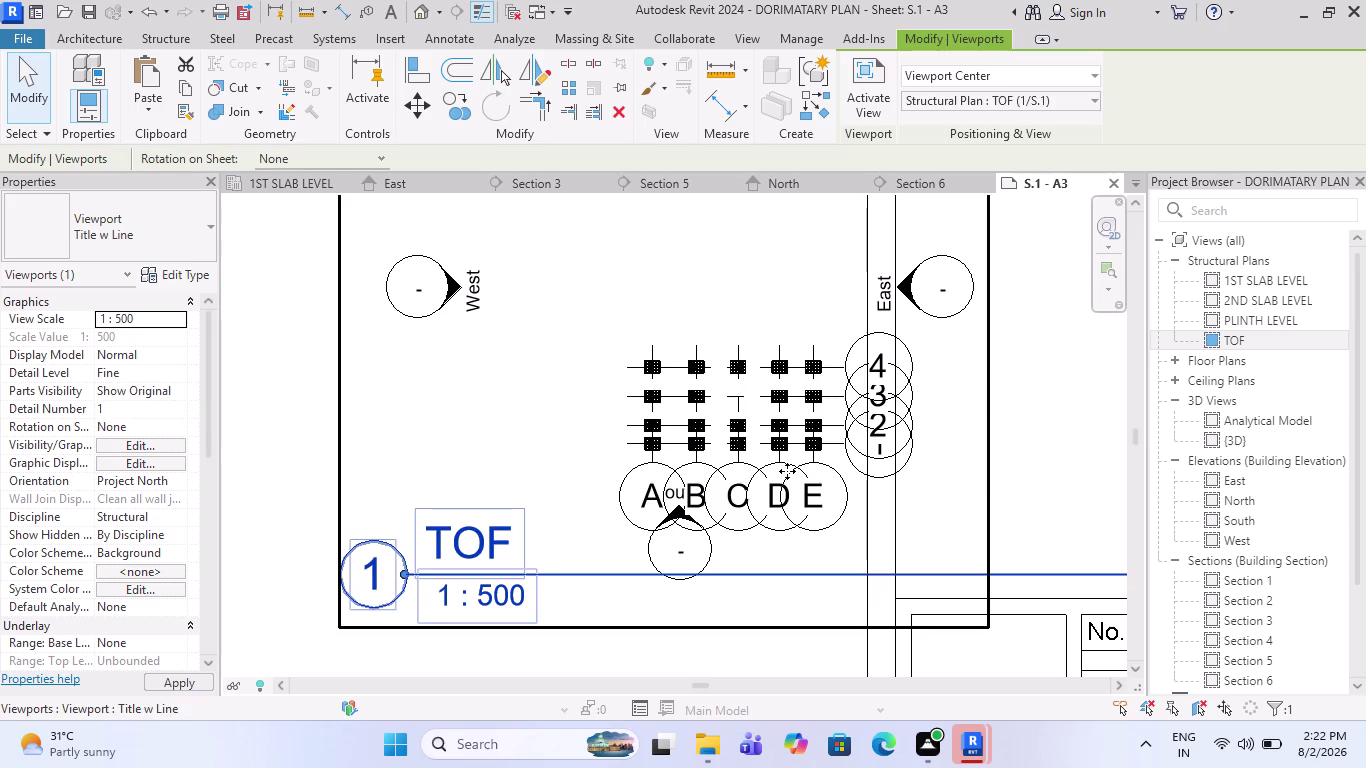
scroll(down, 3)
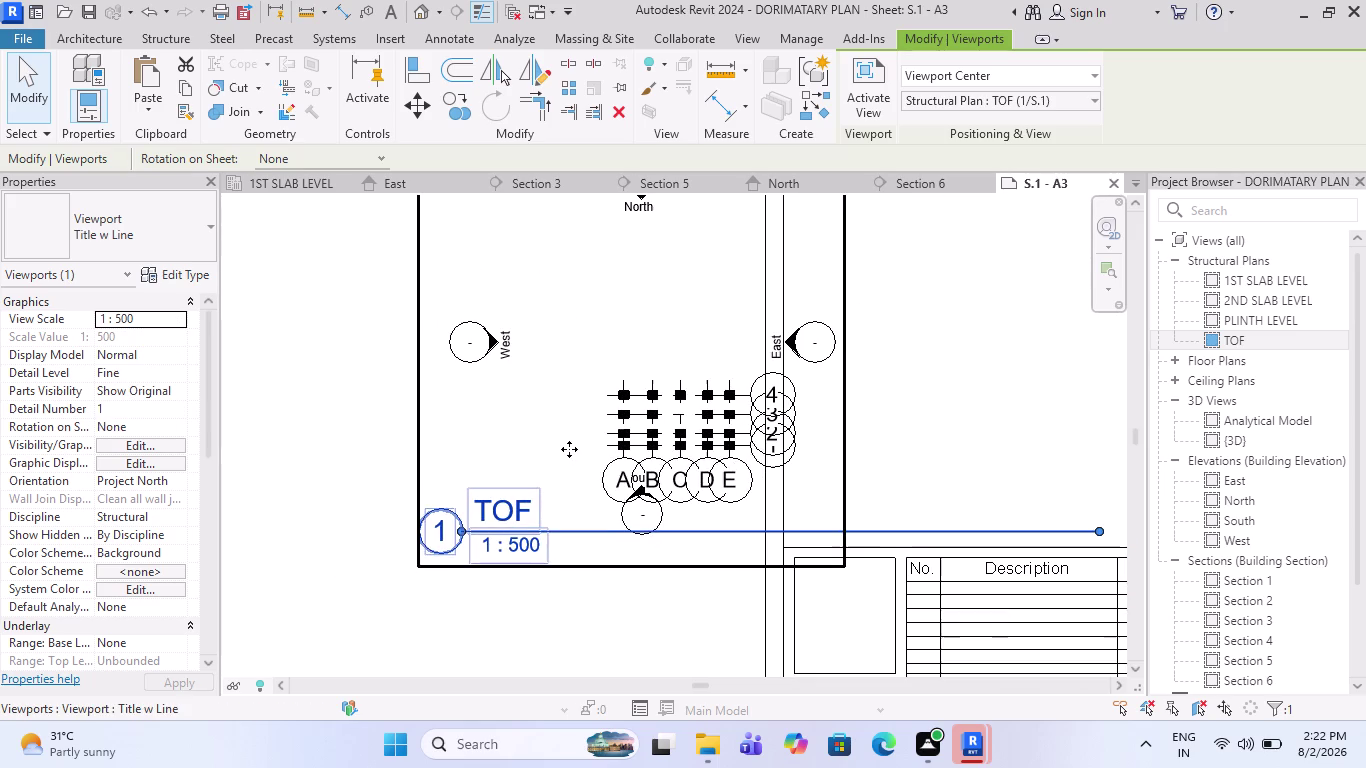
Try 1:25, then settle the TOF viewport's view scale at 1:100.
click(156, 321)
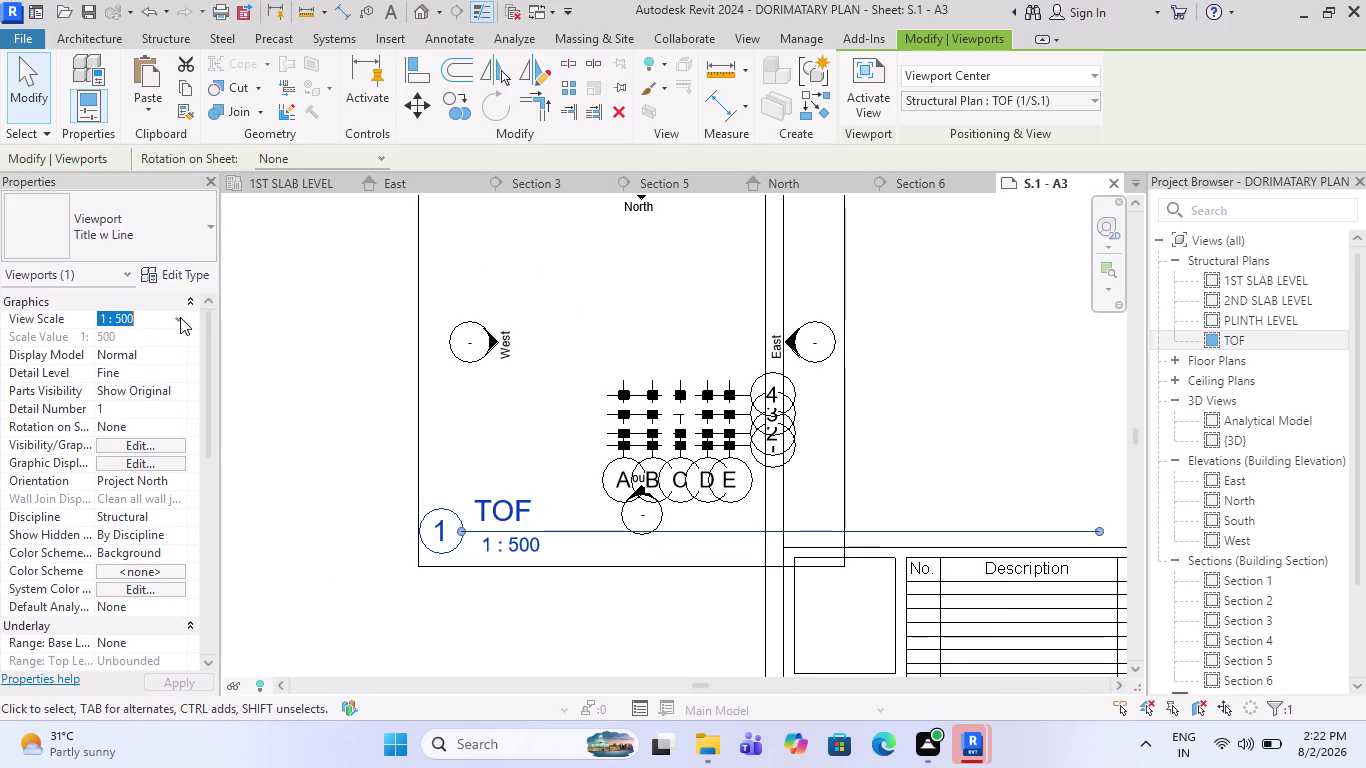
click(177, 317)
click(129, 354)
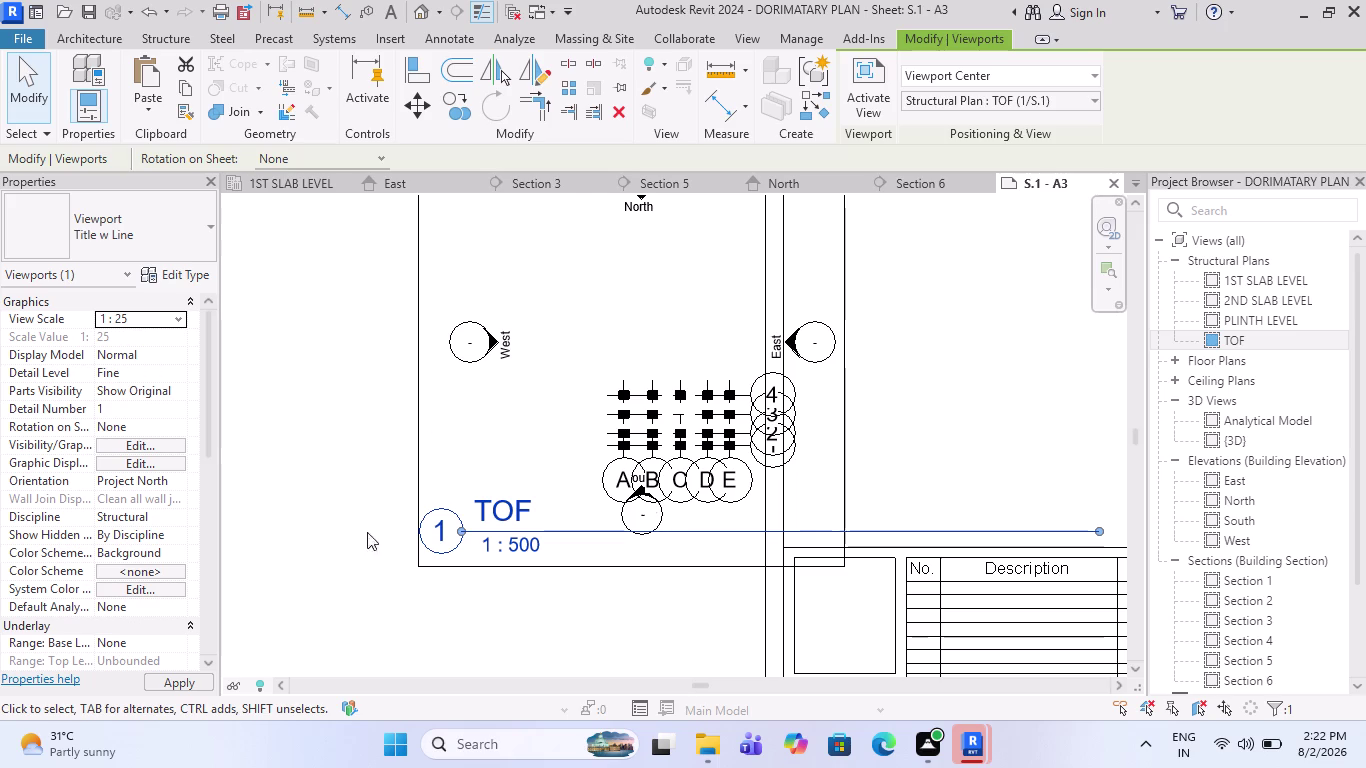
scroll(down, 3)
scroll(down, 3)
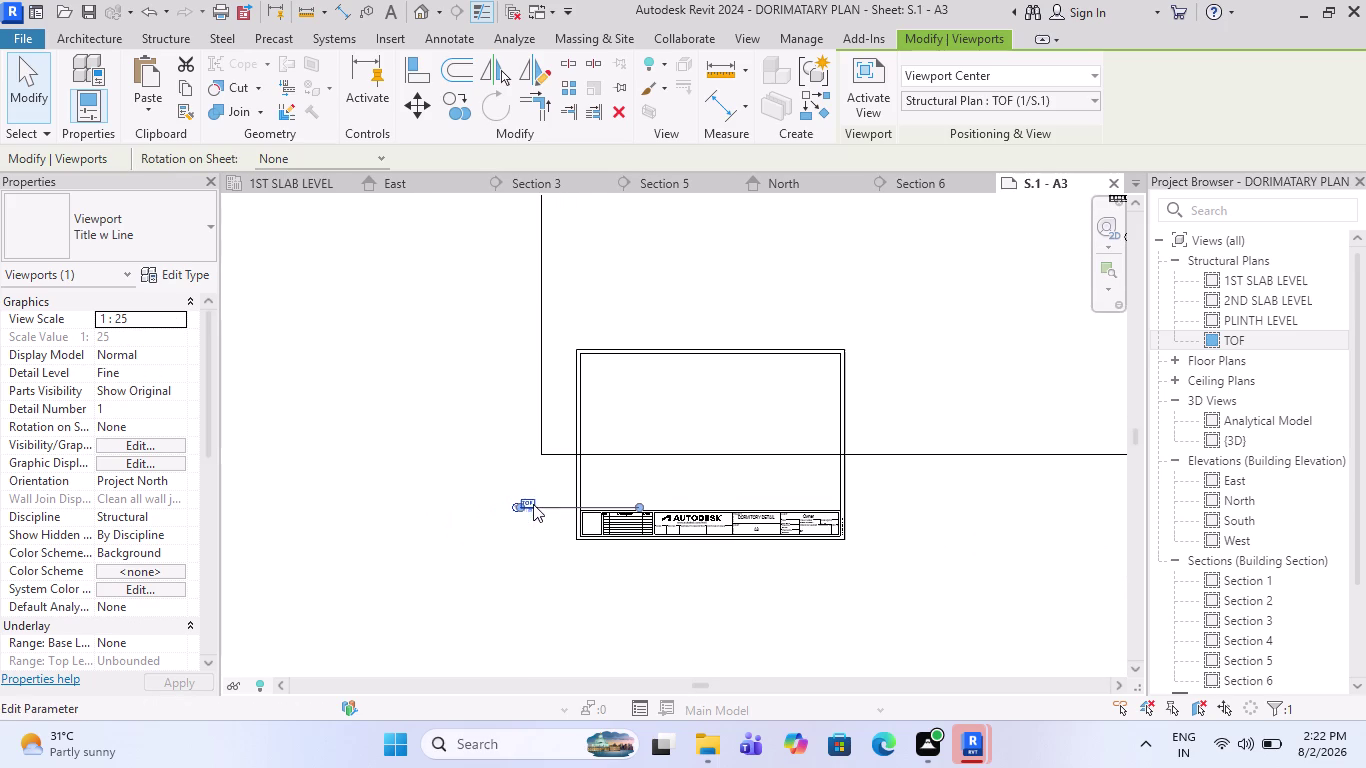
scroll(down, 3)
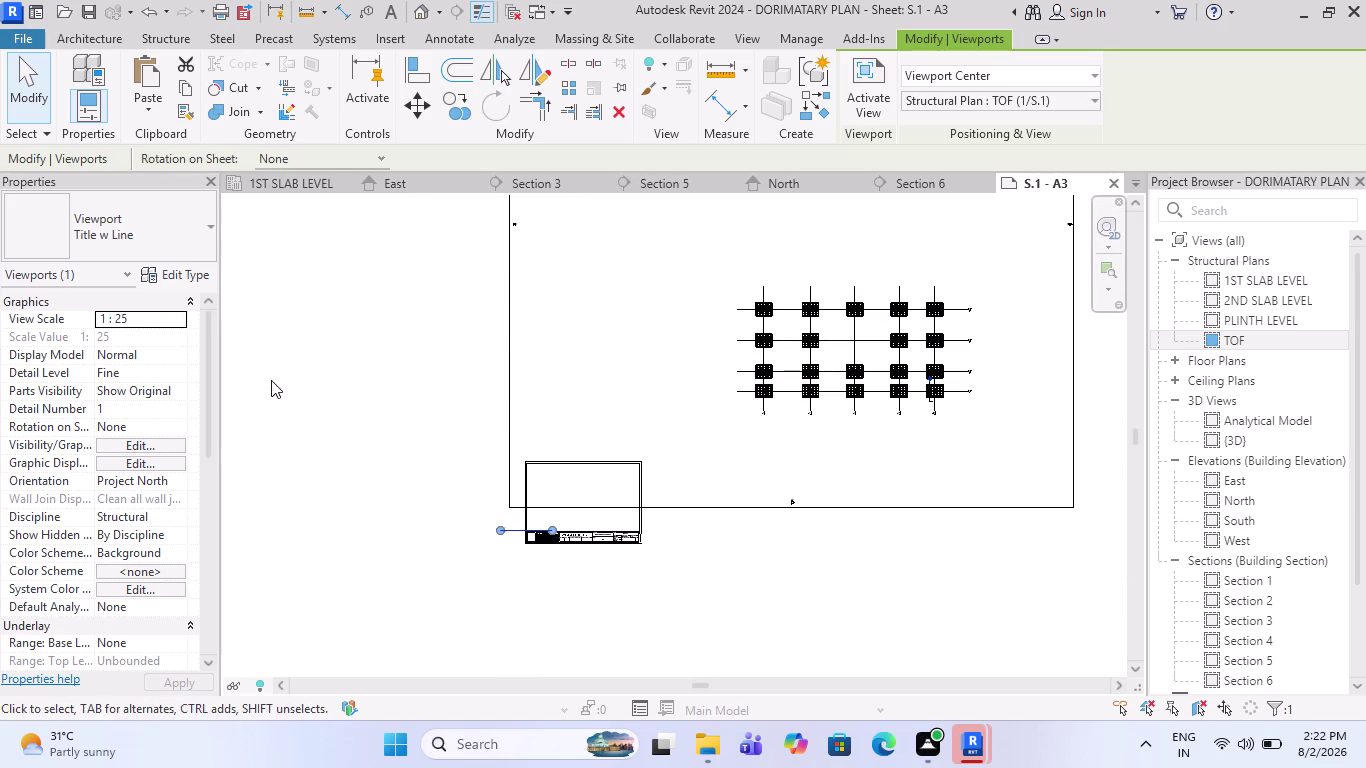
click(145, 322)
click(172, 321)
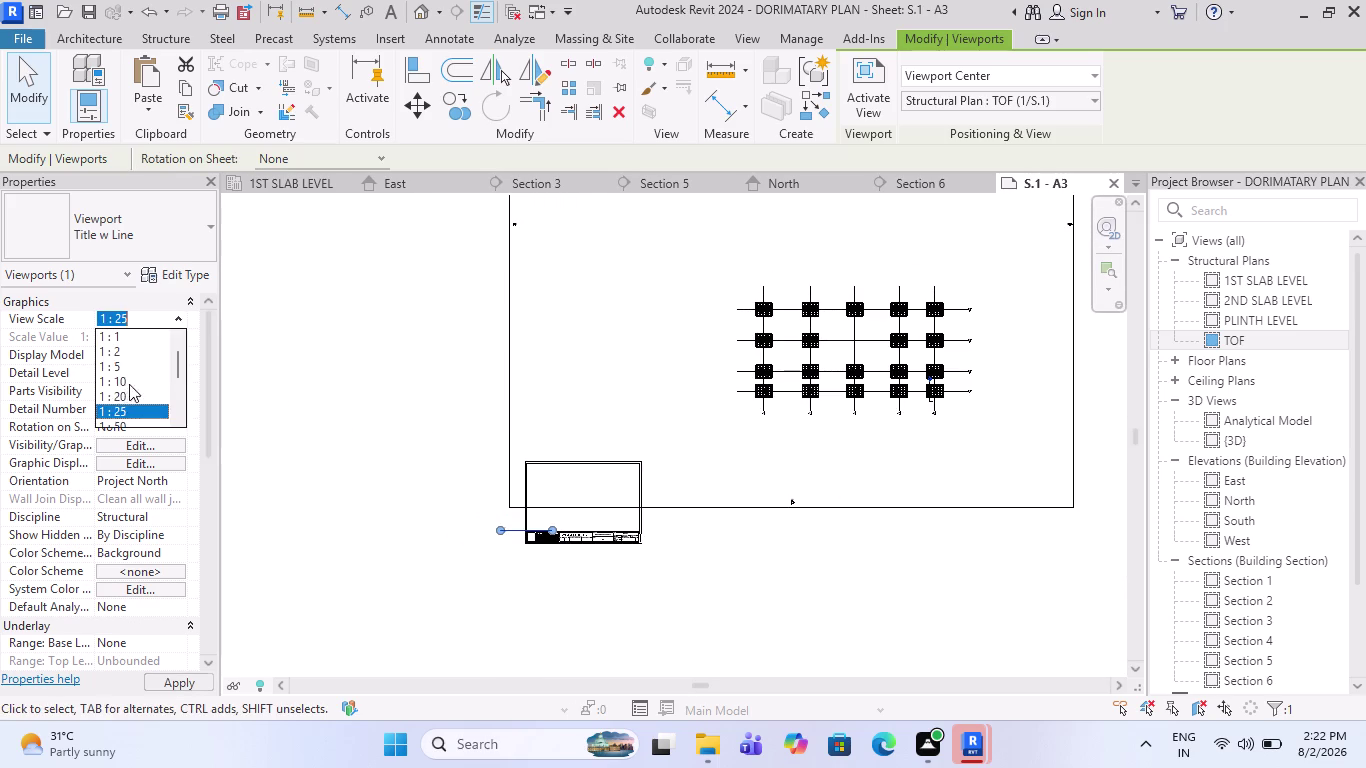
scroll(down, 3)
click(120, 391)
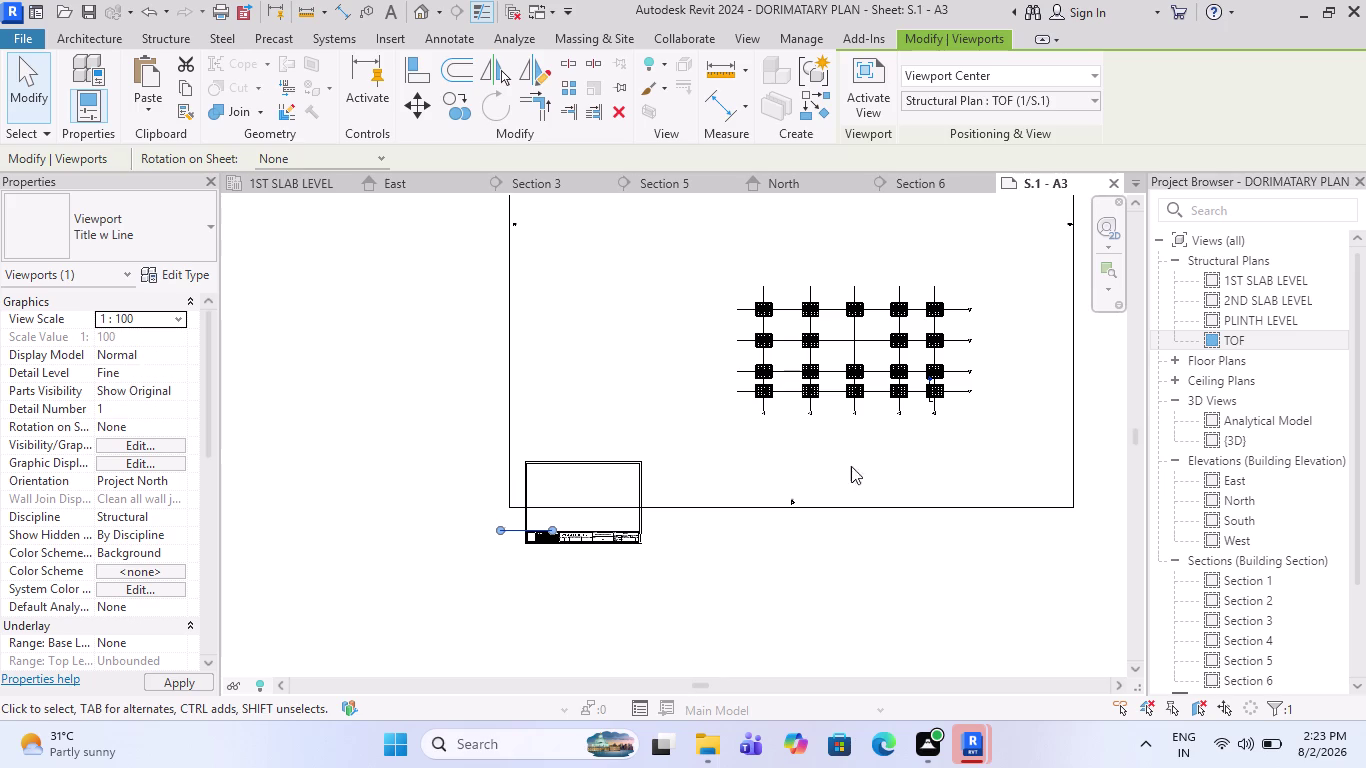
scroll(up, 3)
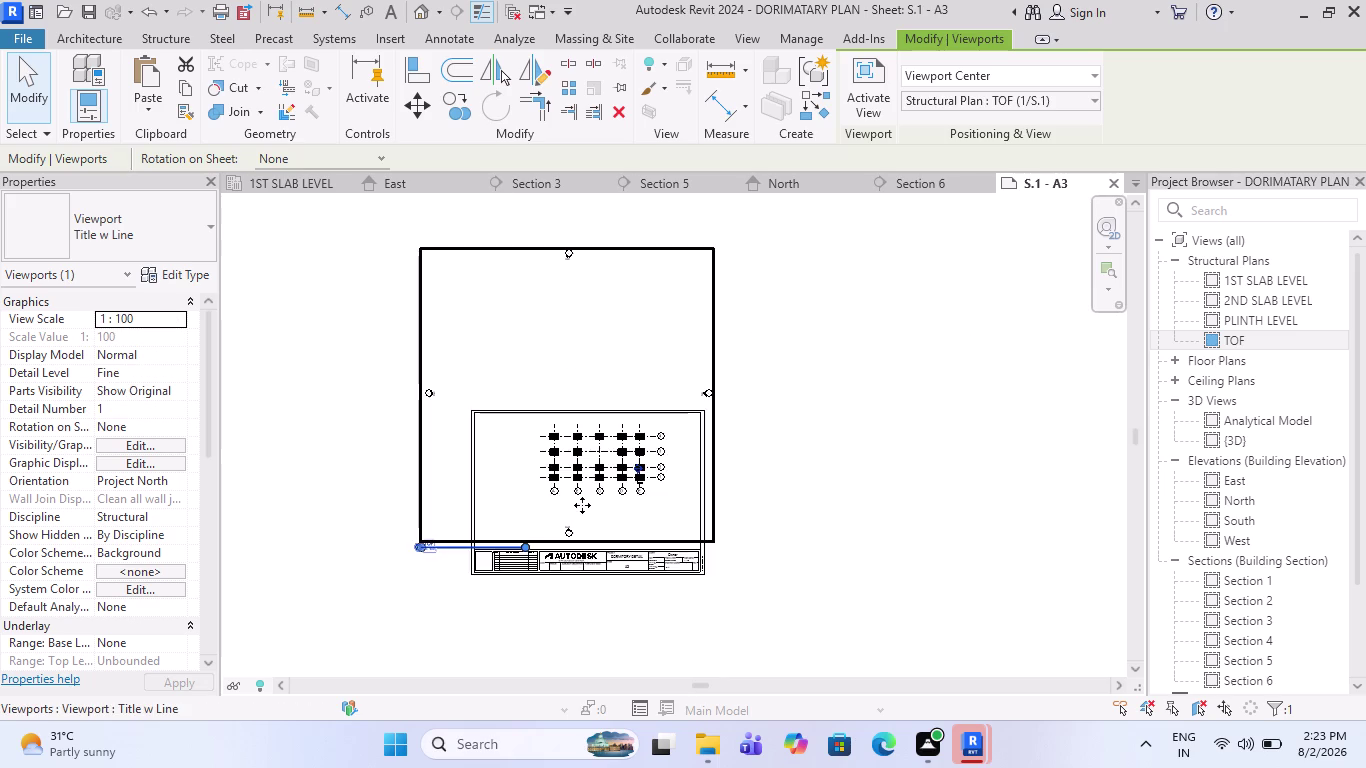
scroll(up, 3)
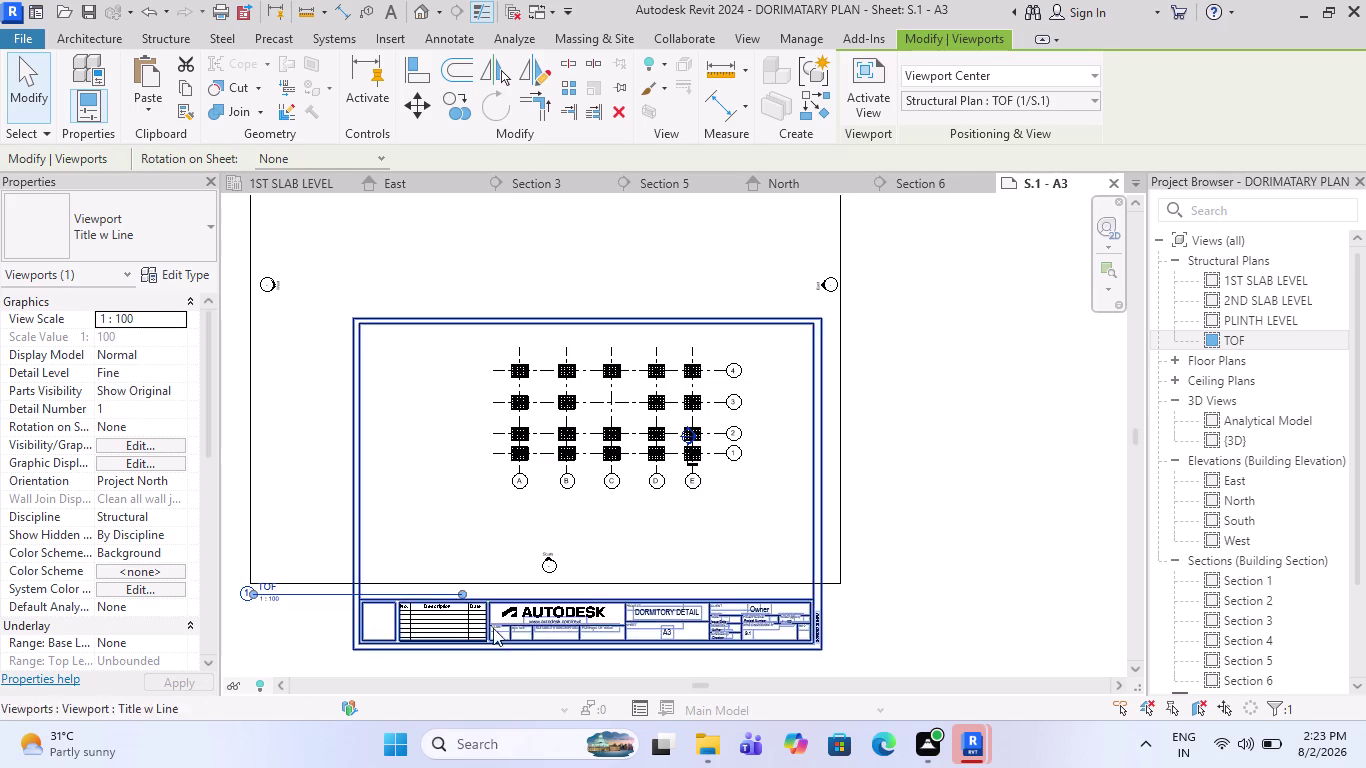
Drag the TOF plan right into the A3 title block border and deselect it.
drag(463, 593, 663, 593)
click(739, 592)
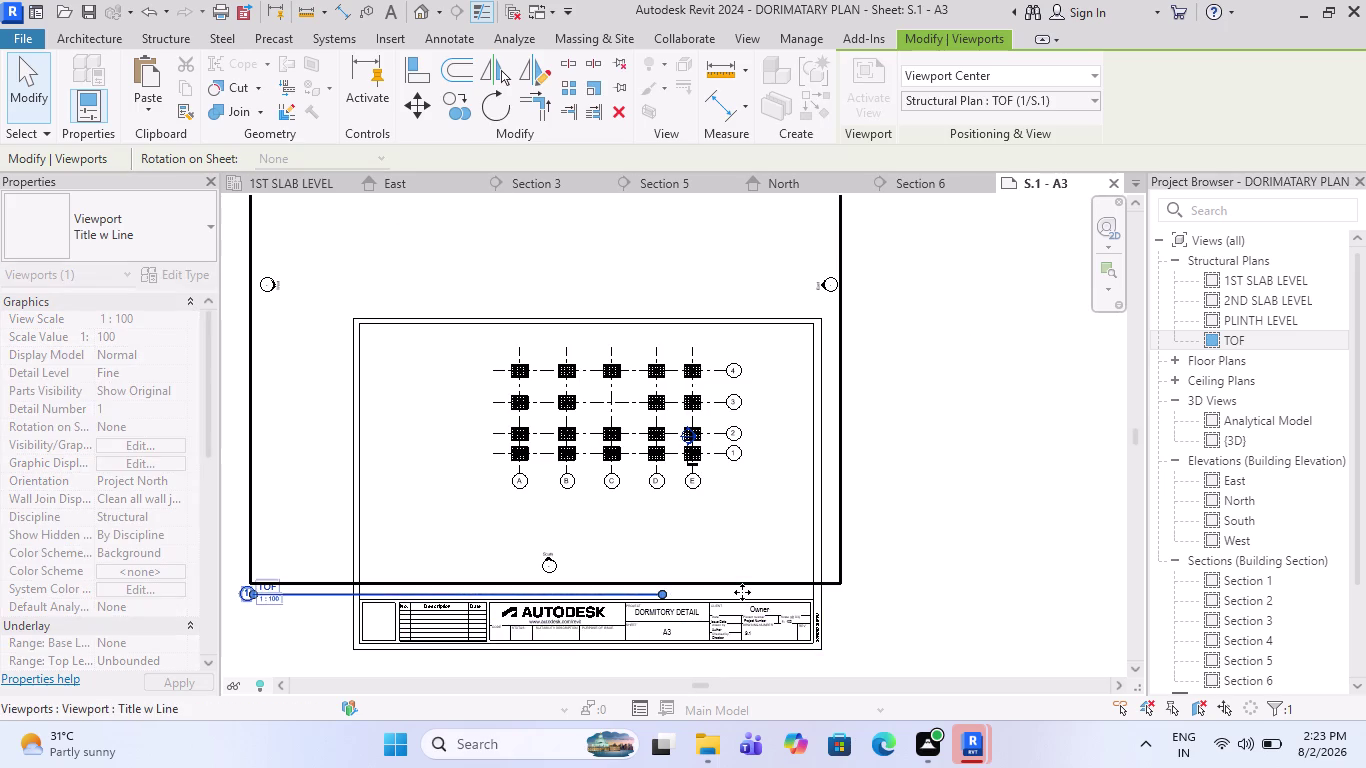
drag(663, 597, 807, 590)
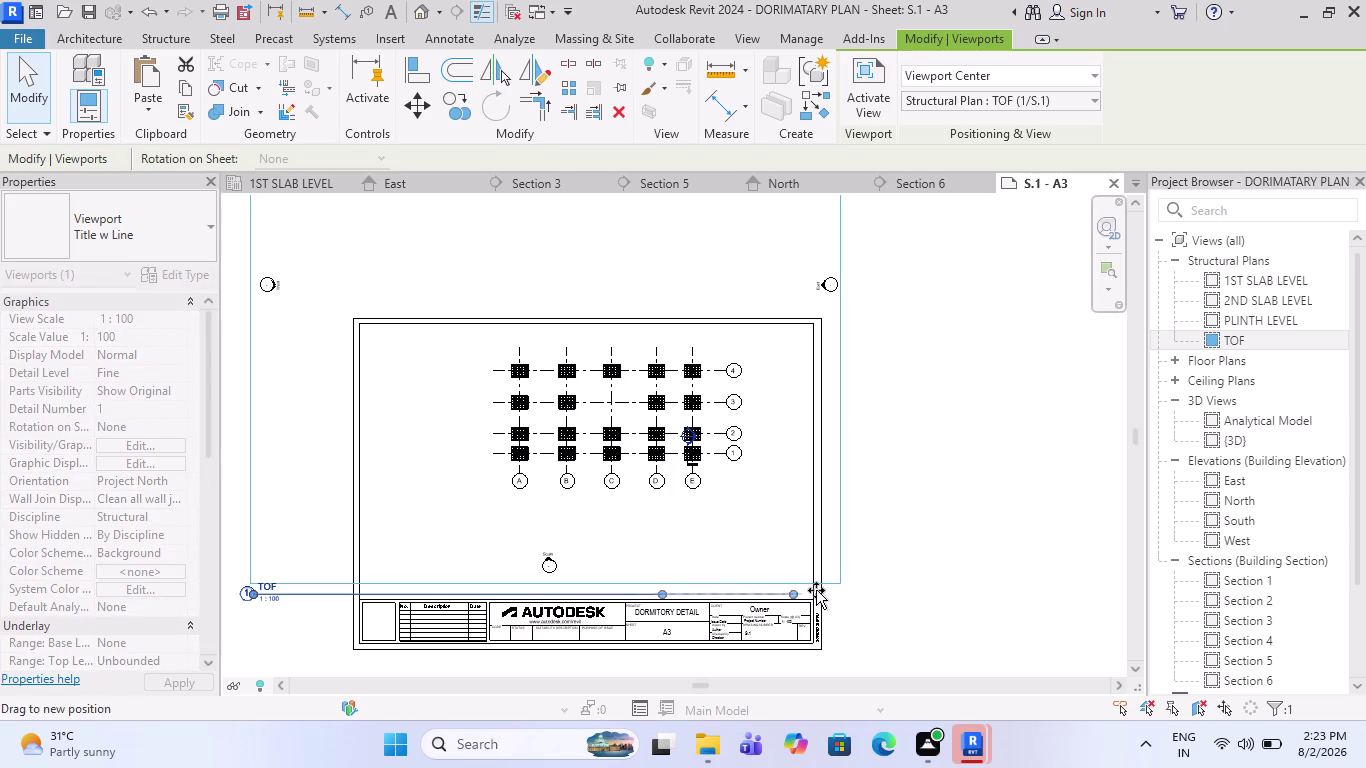
drag(807, 590, 842, 589)
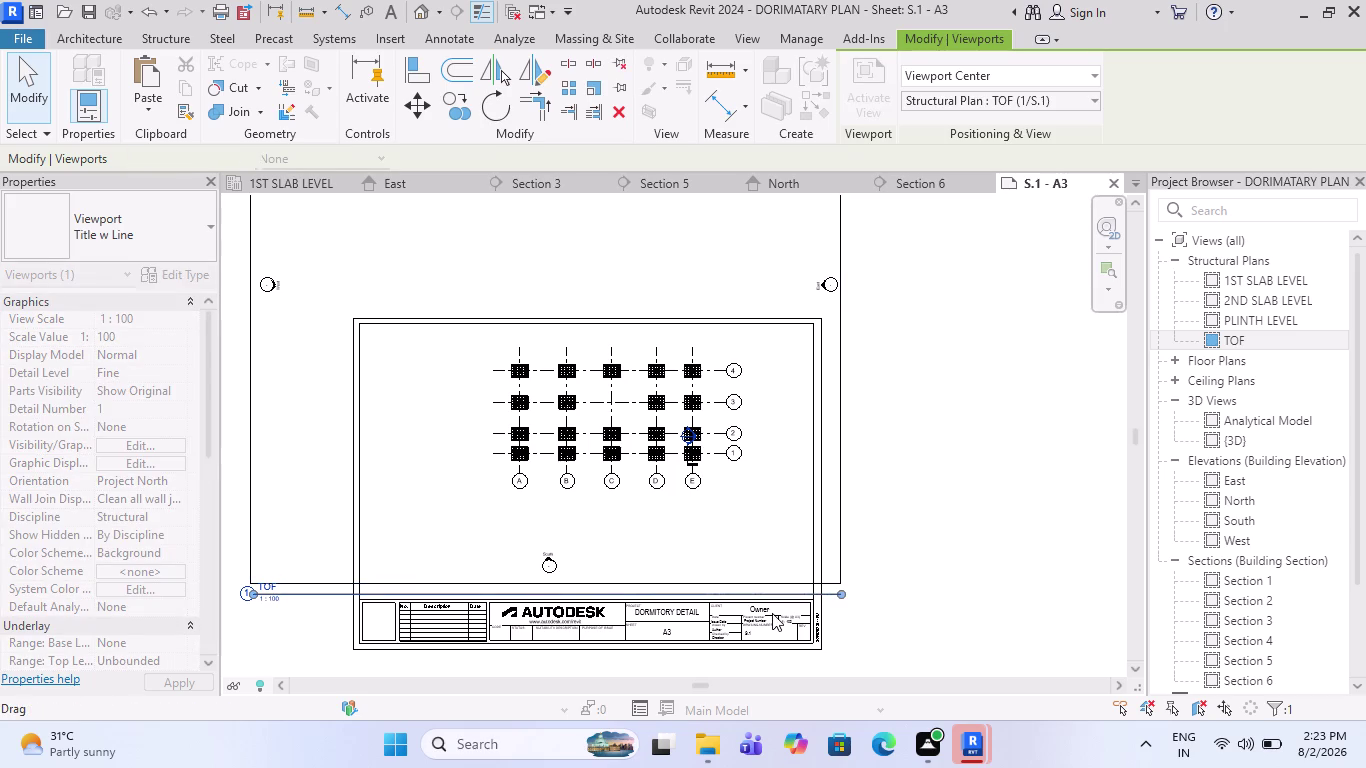
scroll(down, 3)
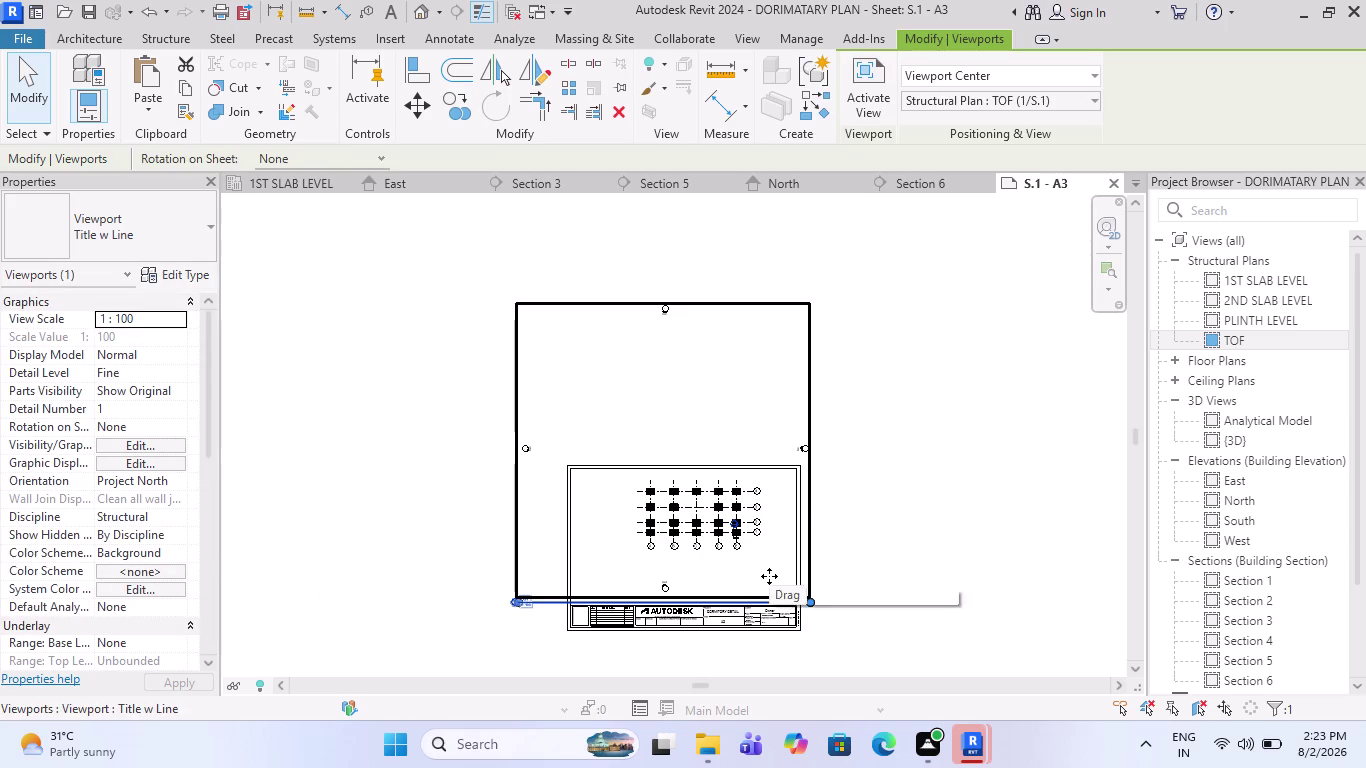
key(Escape)
key(Escape)
Dismiss the save reminder and reselect the TOF viewport.
scroll(up, 3)
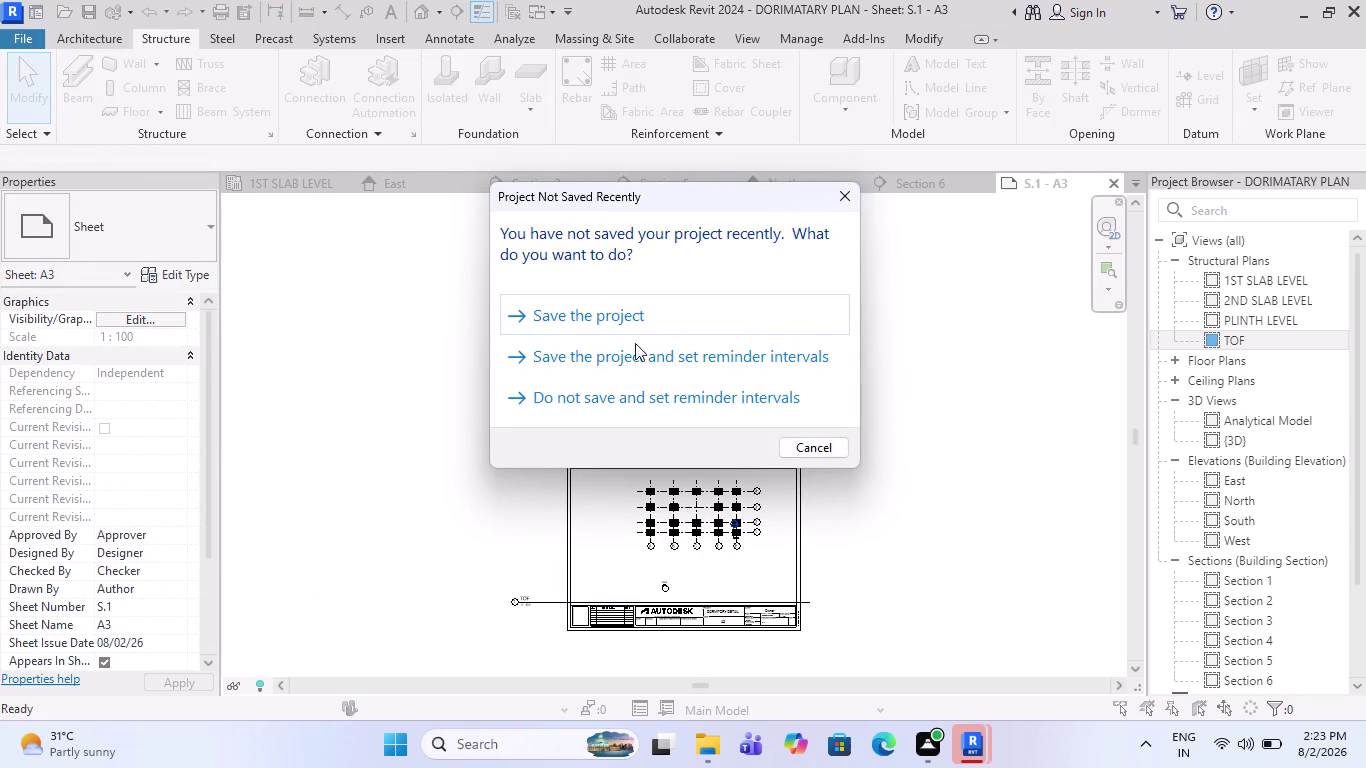
click(606, 311)
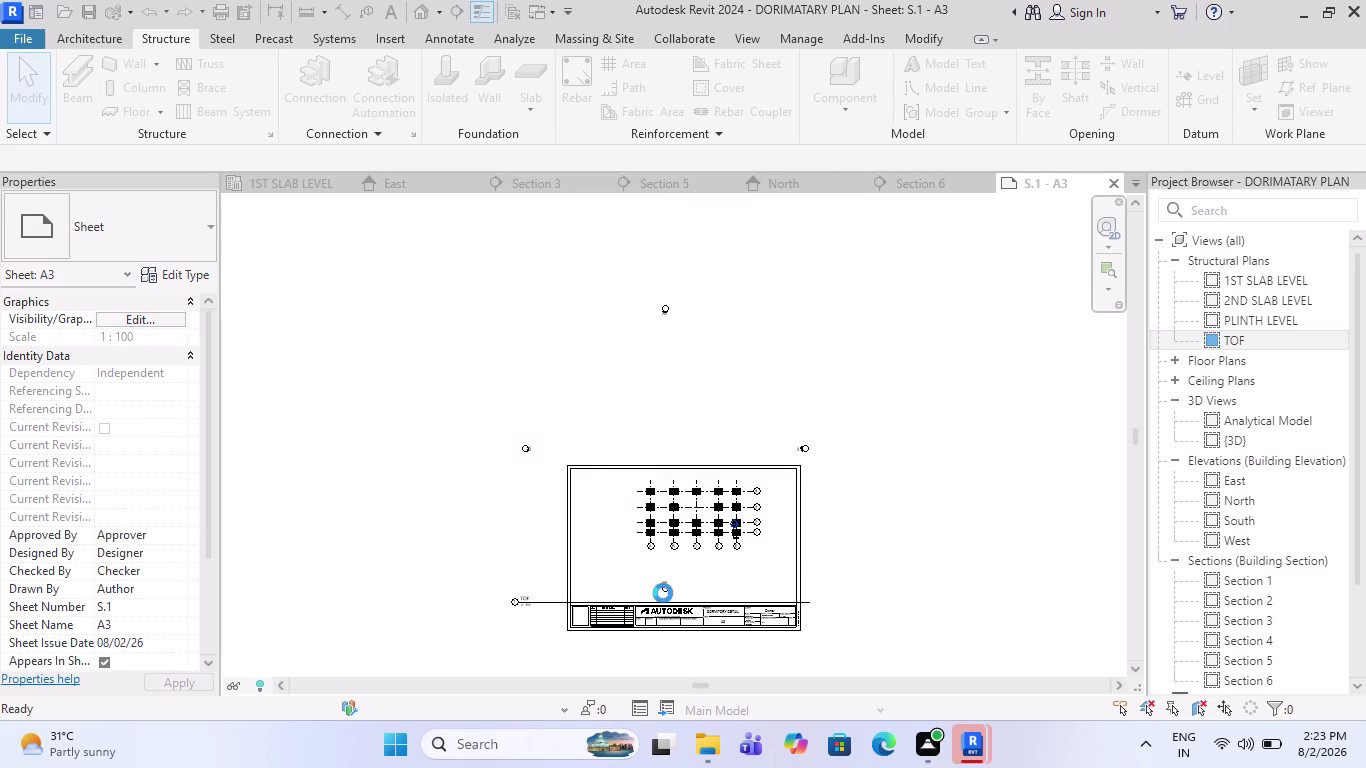
scroll(up, 3)
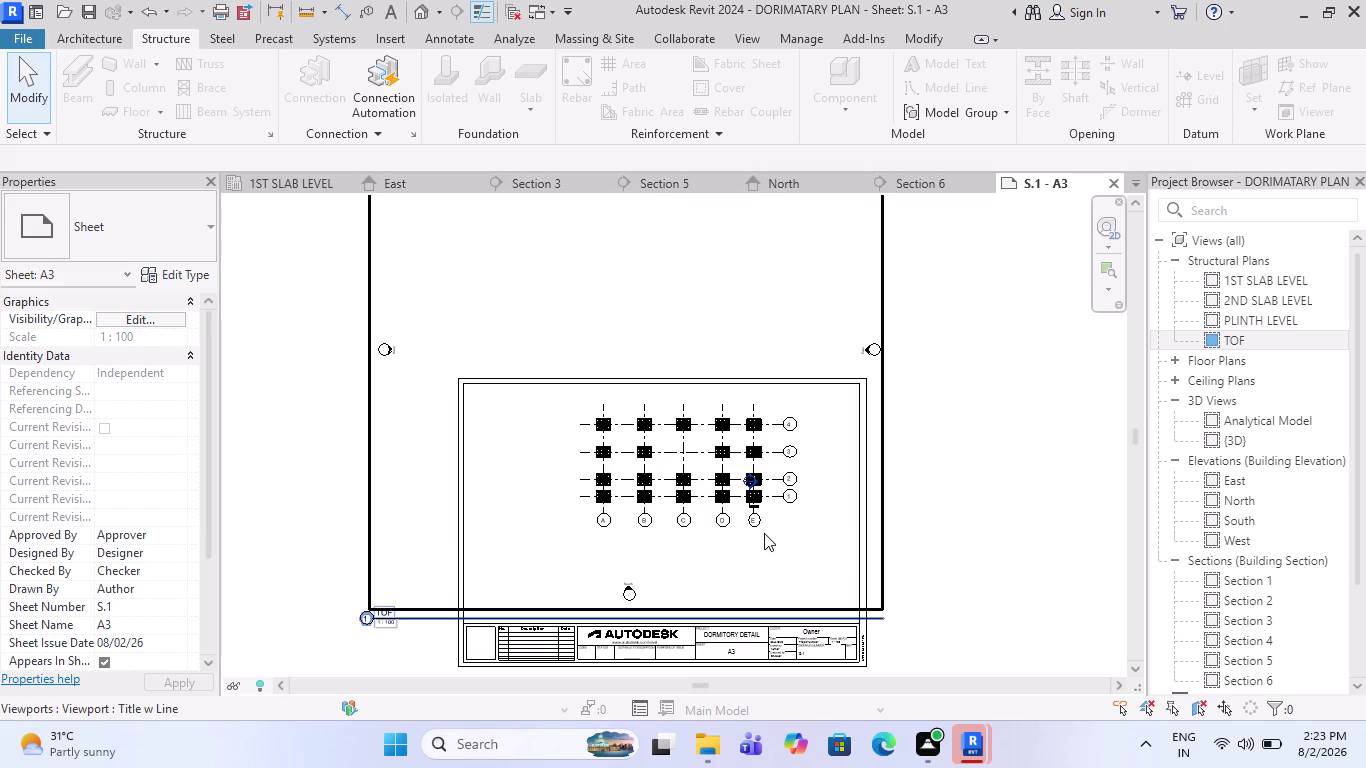
click(764, 532)
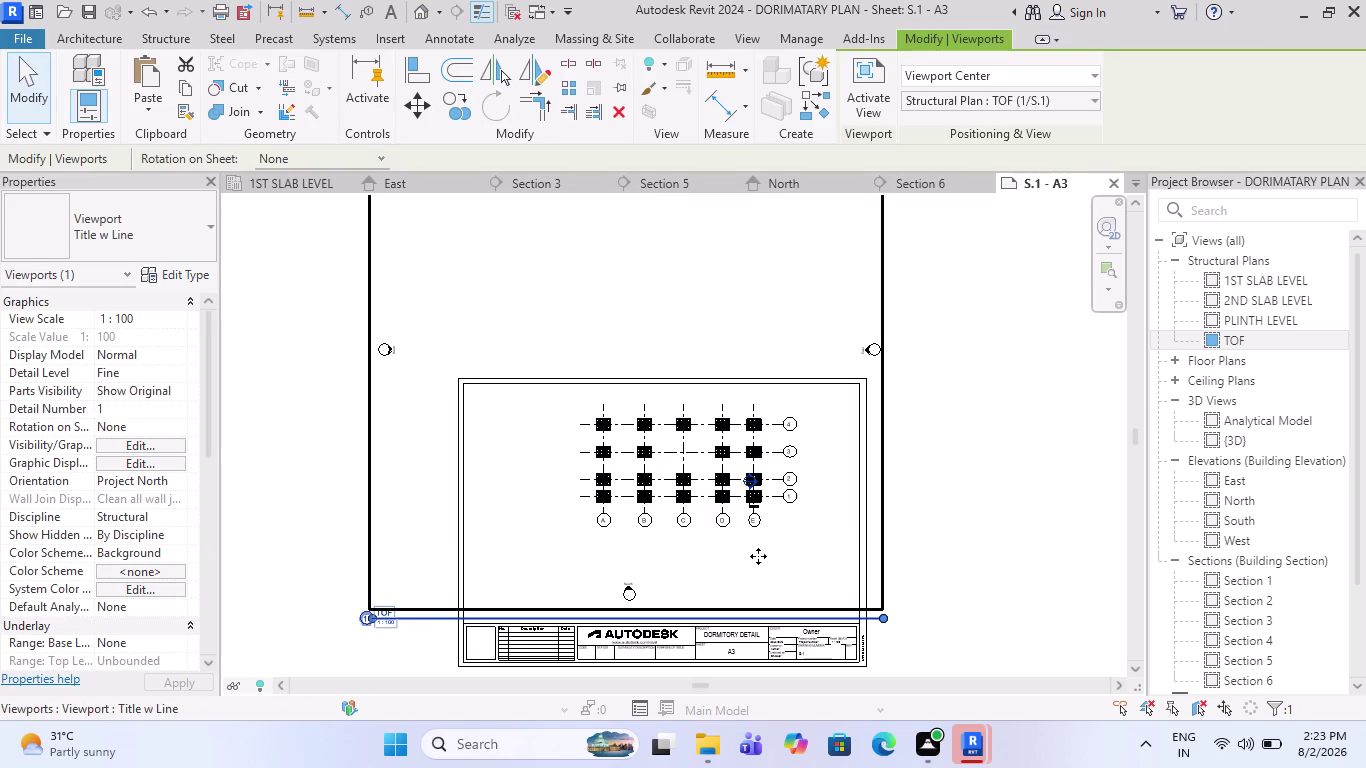
key(Escape)
key(Escape)
key(Escape)
key(Escape)
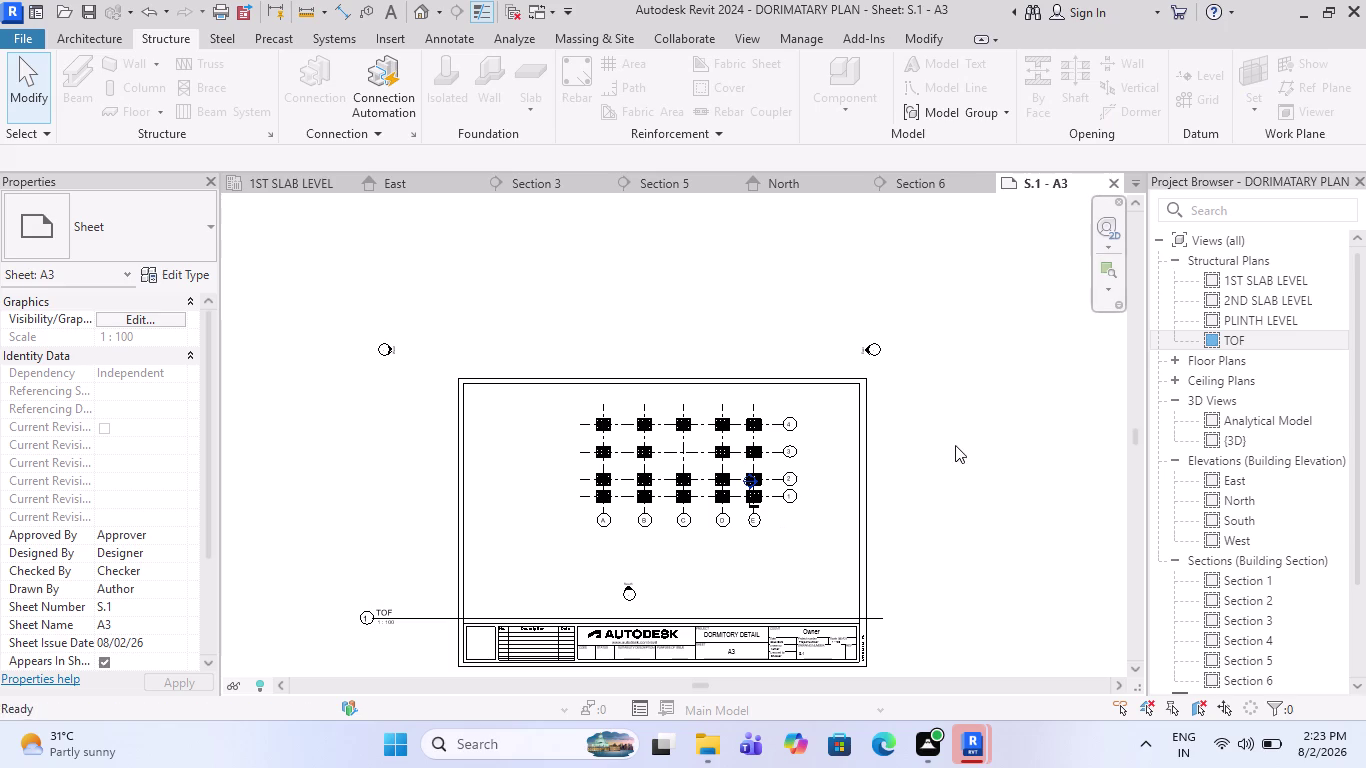
click(956, 443)
click(956, 443)
key(Escape)
Drag the TOF viewport left, then down toward the title block.
click(768, 486)
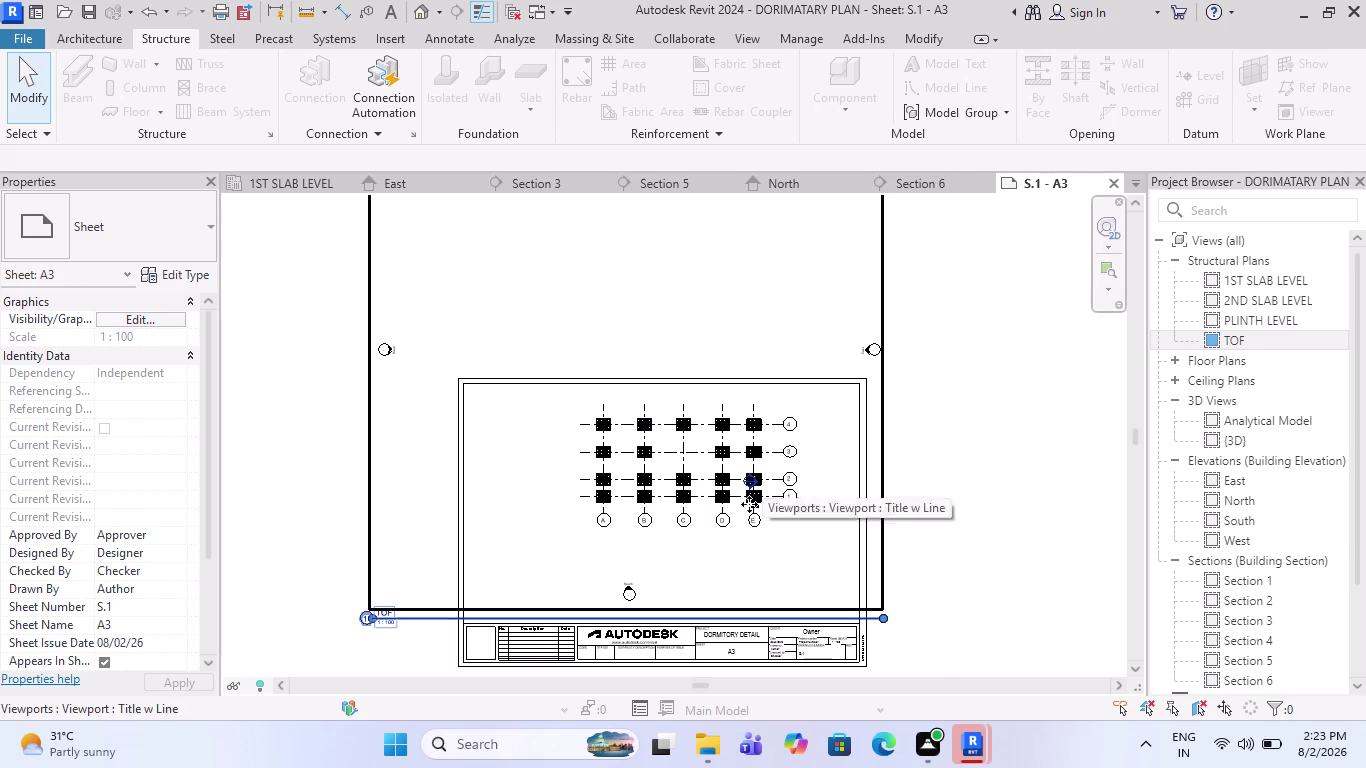
drag(712, 505, 599, 523)
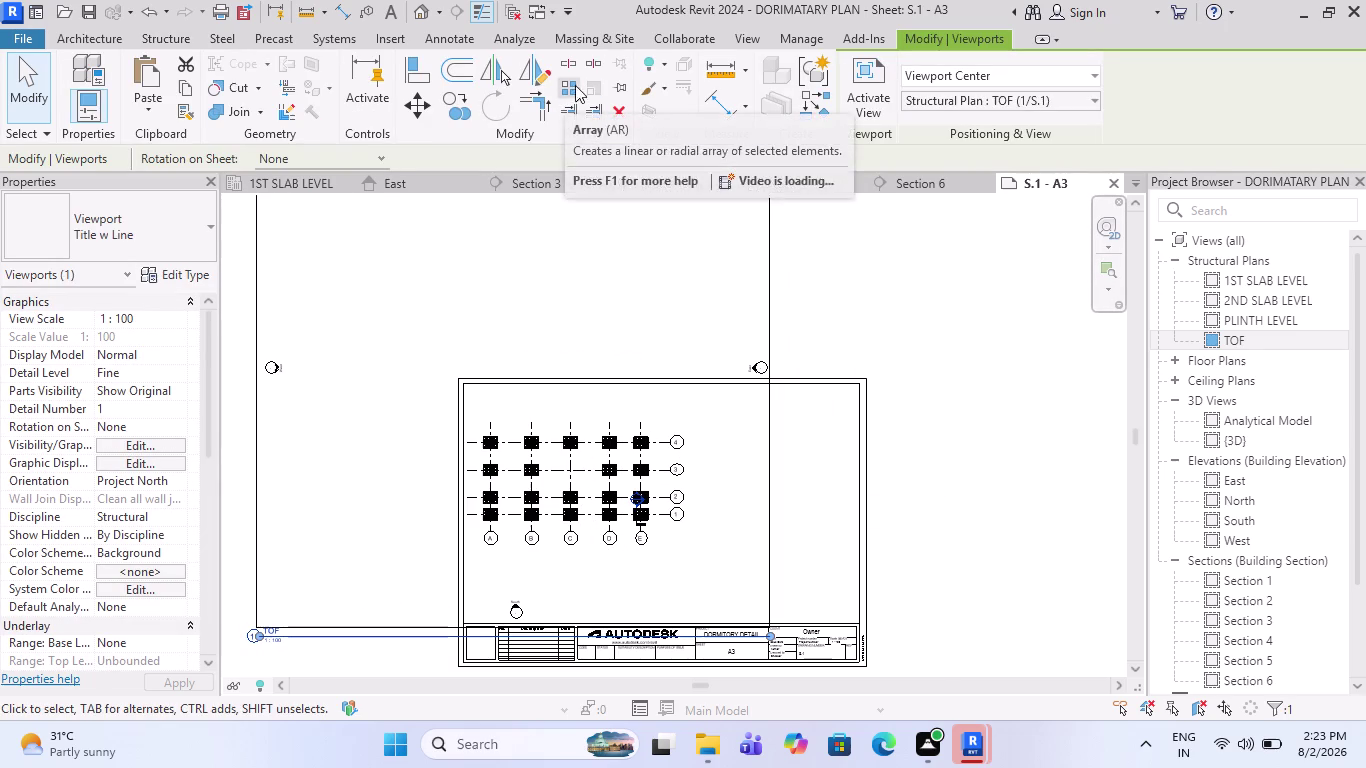
key(Escape)
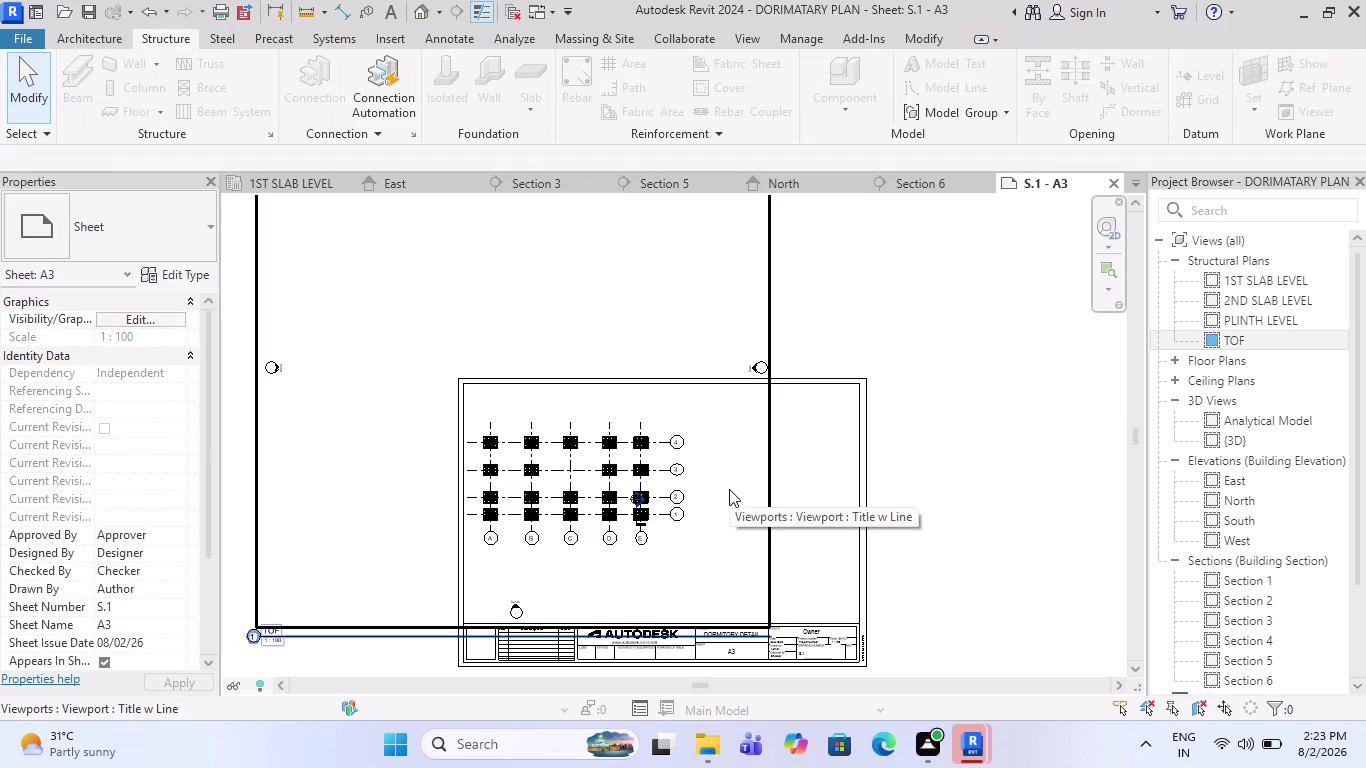
scroll(down, 3)
click(729, 483)
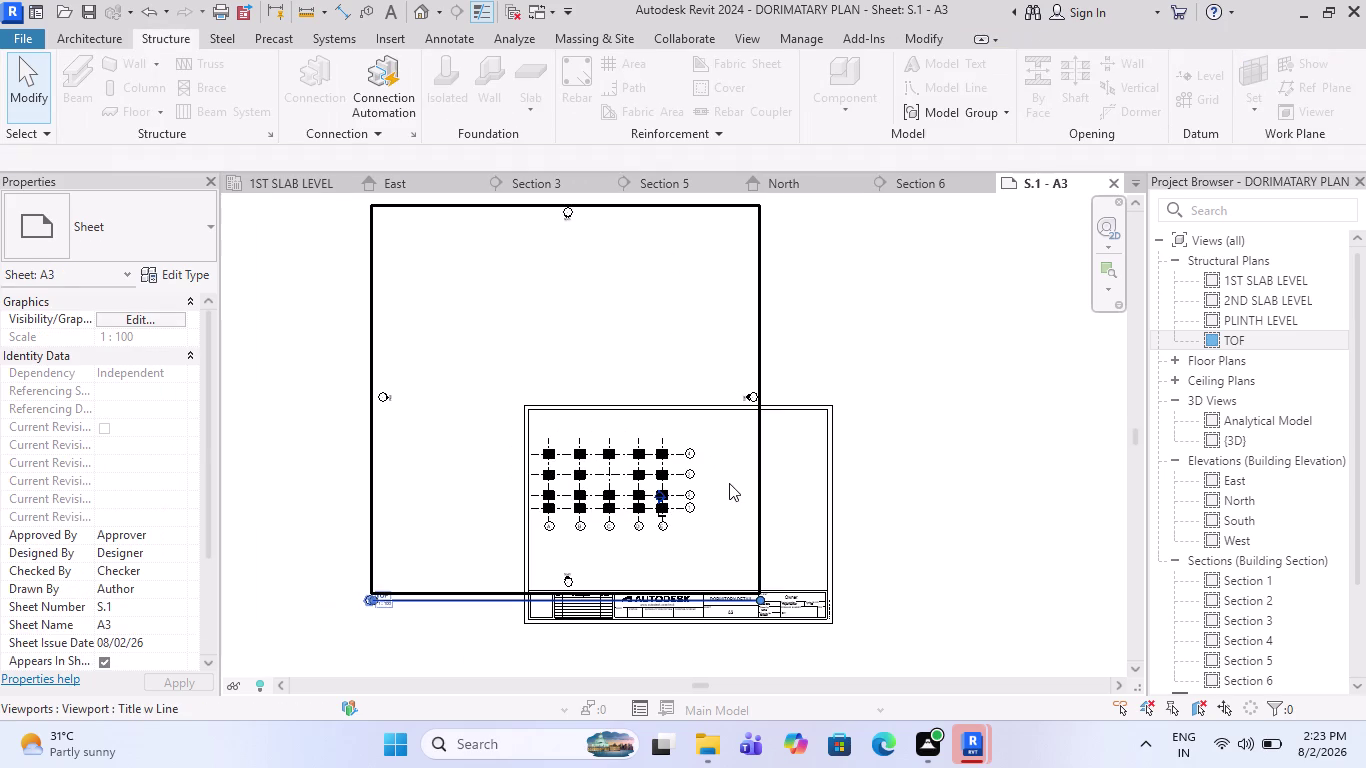
drag(683, 443, 699, 488)
Zoom in to check the grid position, then bring up the viewport's View Scale list.
scroll(up, 3)
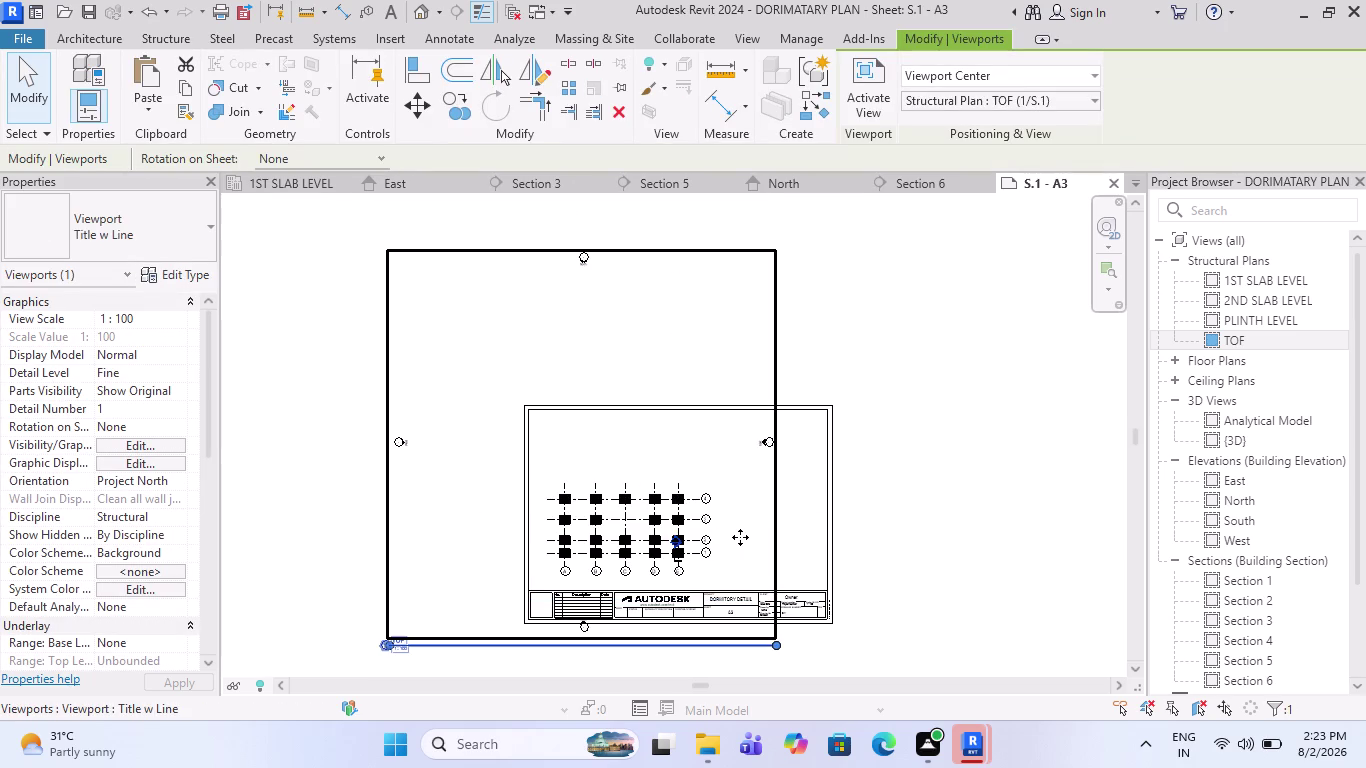
scroll(up, 3)
scroll(up, 3)
scroll(up, 3)
scroll(up, 3)
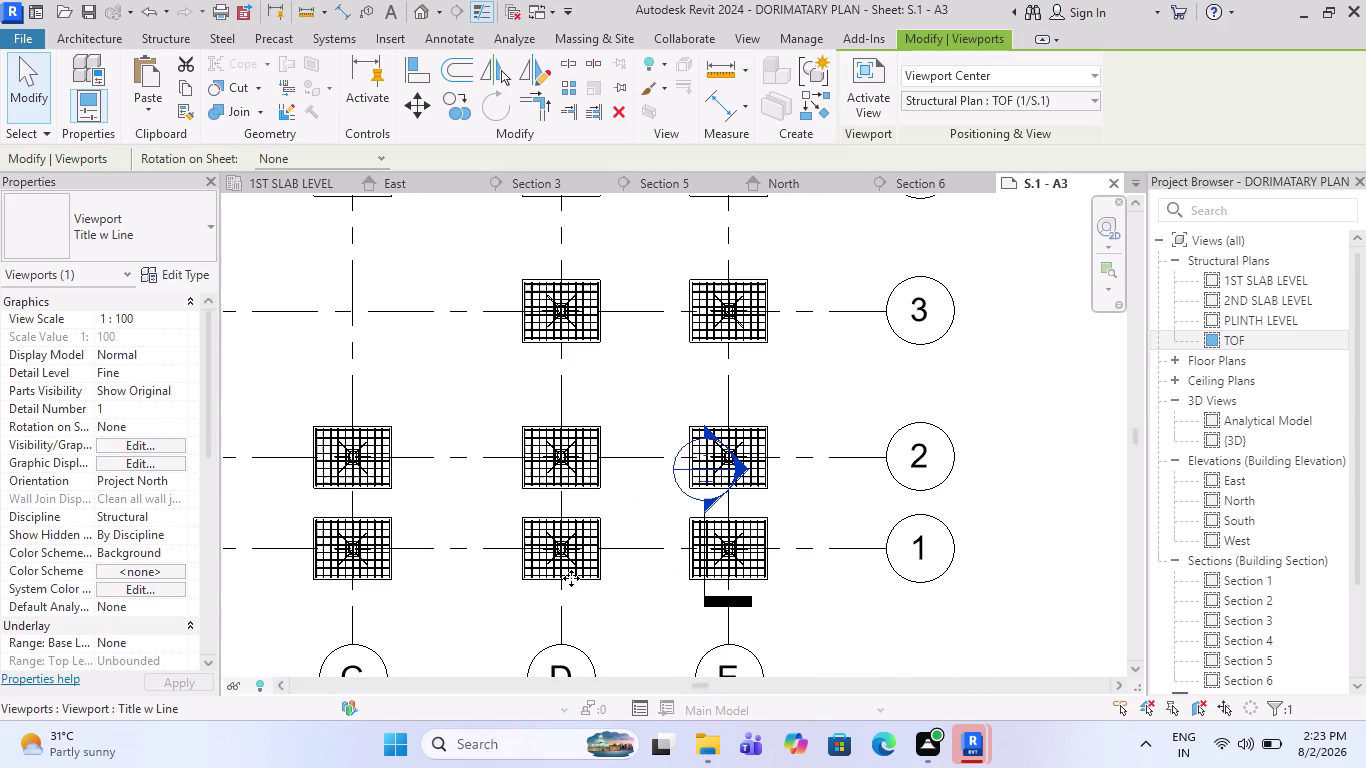
scroll(down, 3)
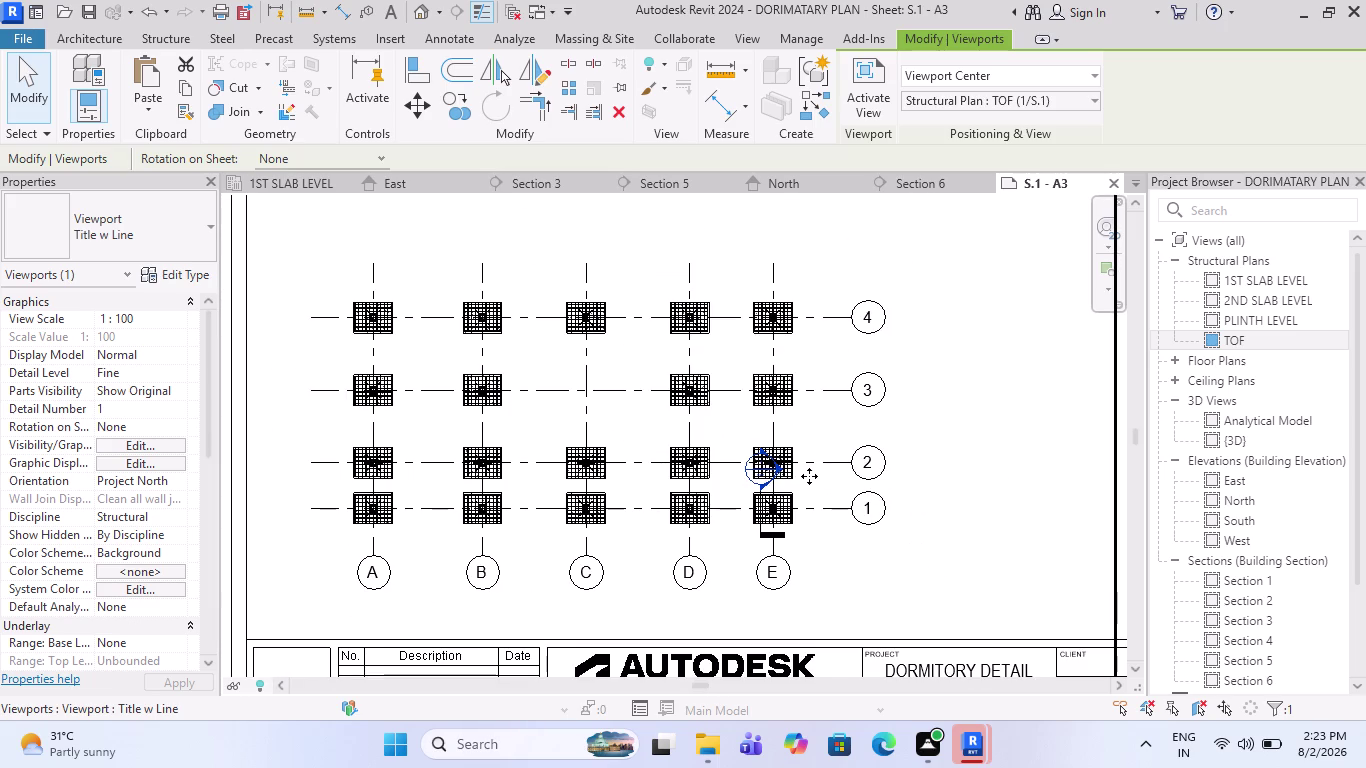
scroll(down, 3)
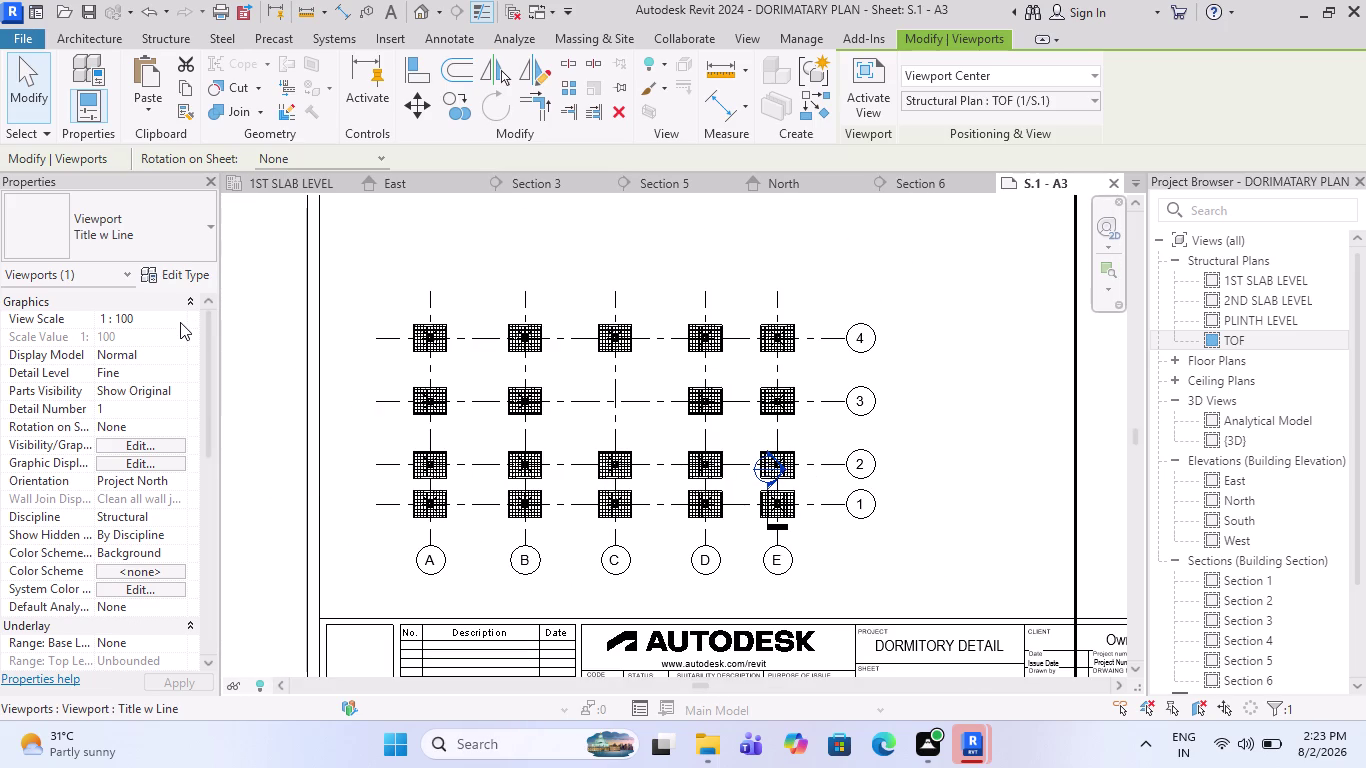
click(180, 322)
scroll(down, 3)
Set the TOF viewport to 1:200 and nudge it down inside the title block border.
click(137, 381)
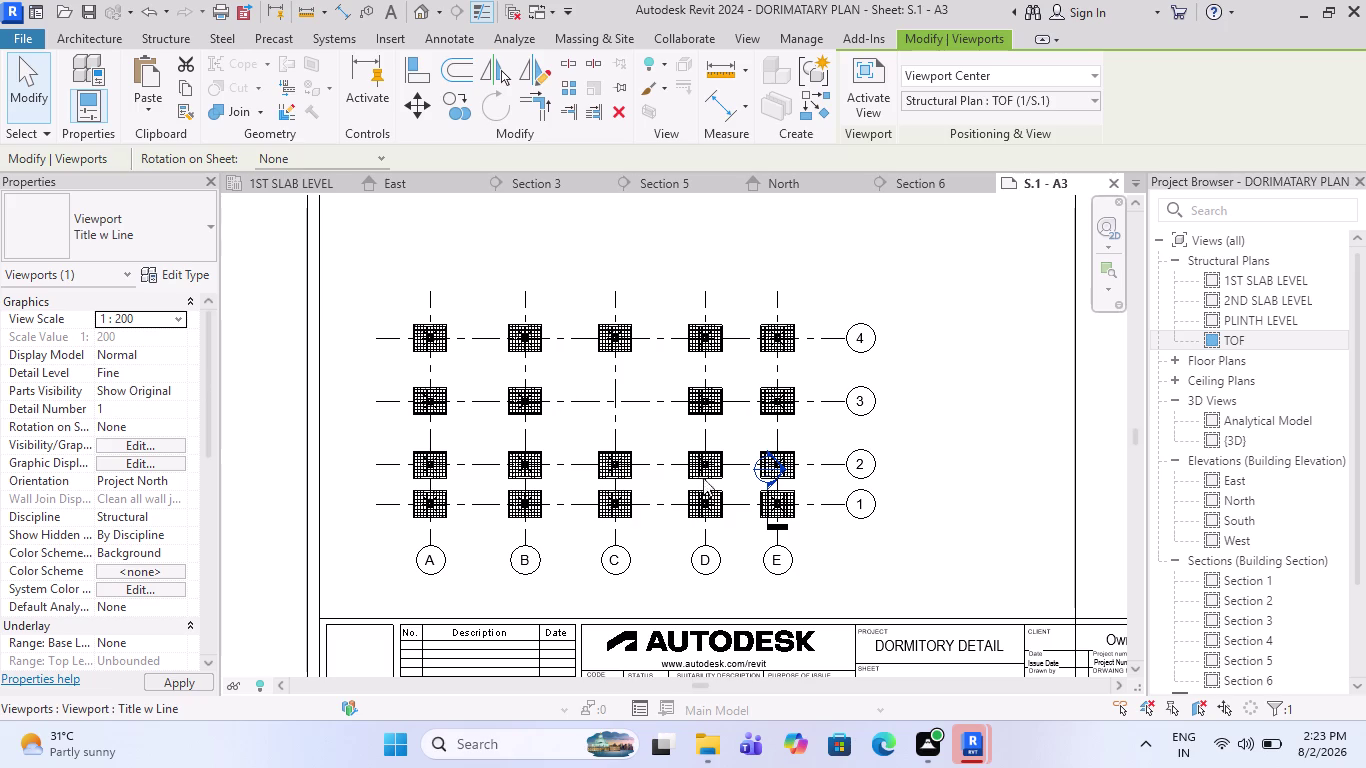
scroll(down, 3)
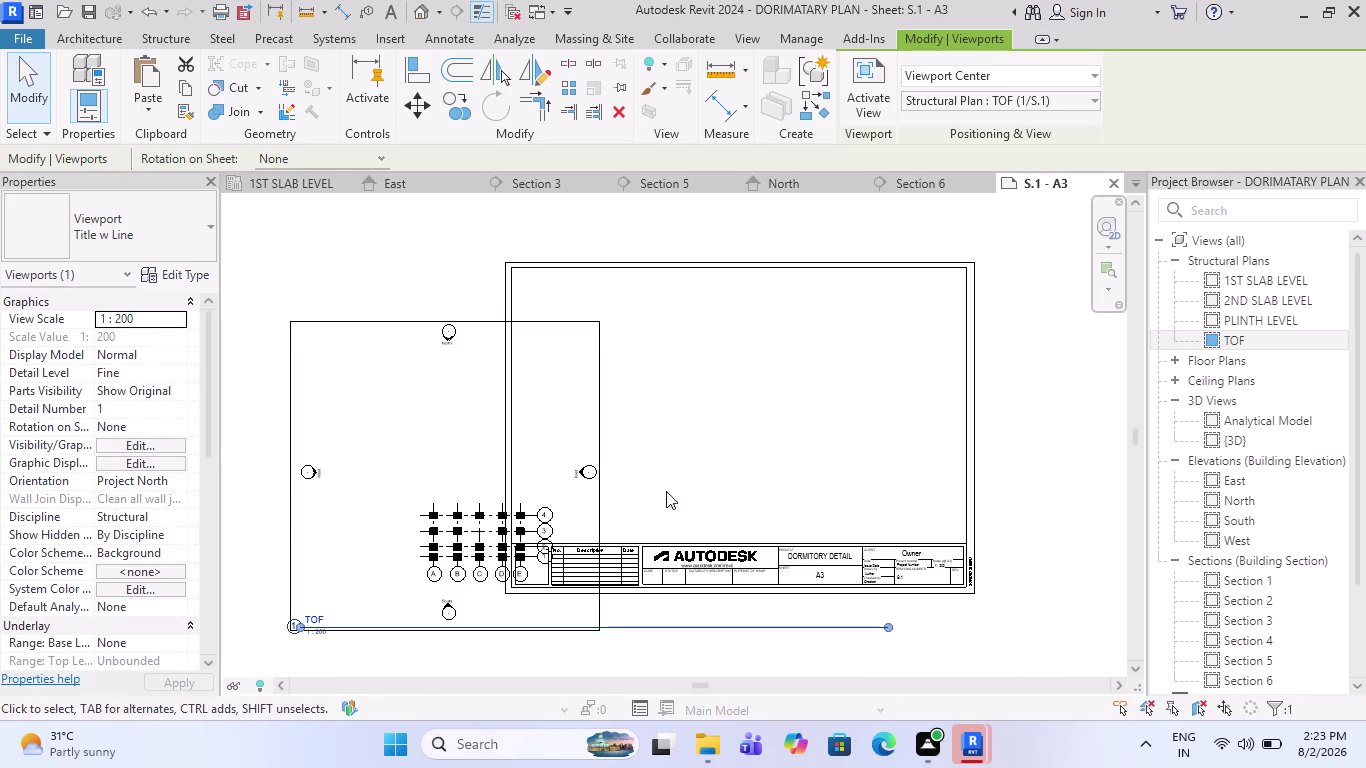
drag(439, 499, 563, 423)
drag(626, 376, 627, 381)
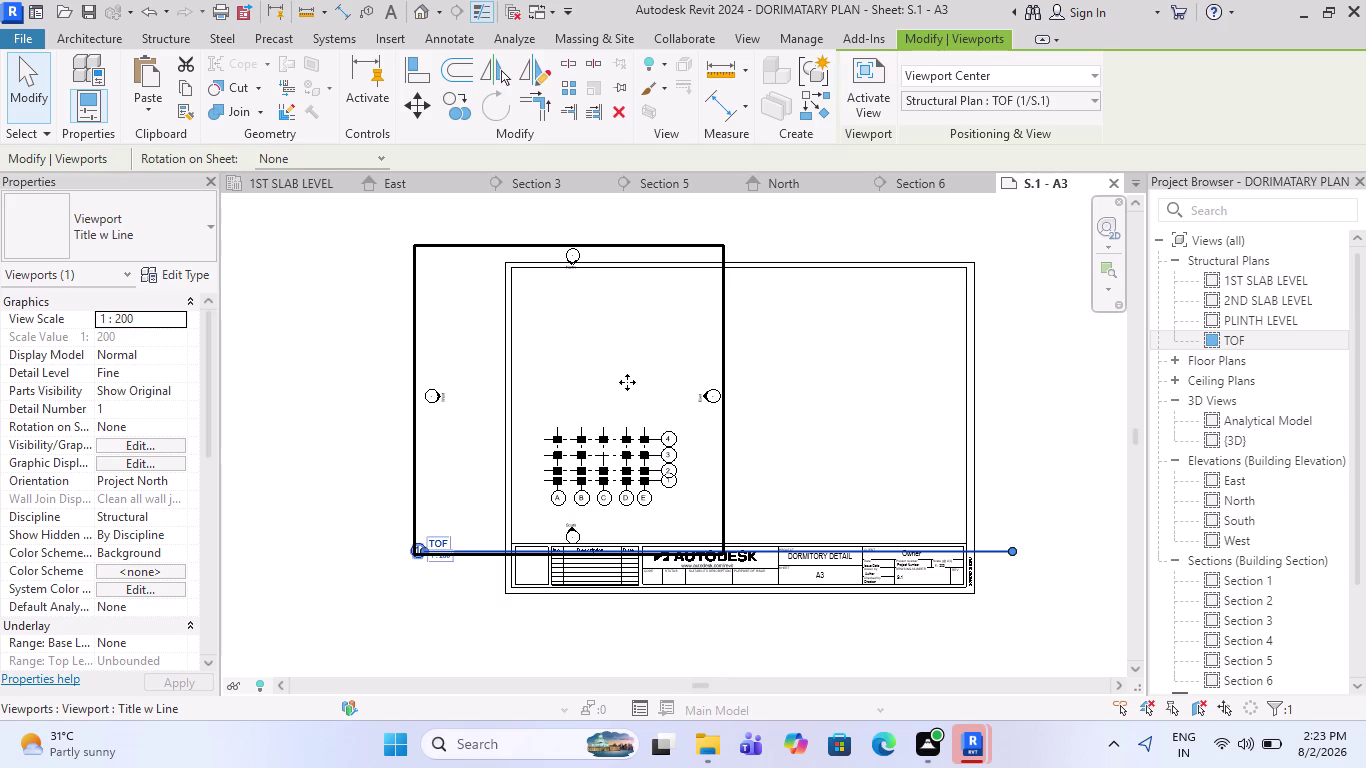
drag(627, 381, 627, 404)
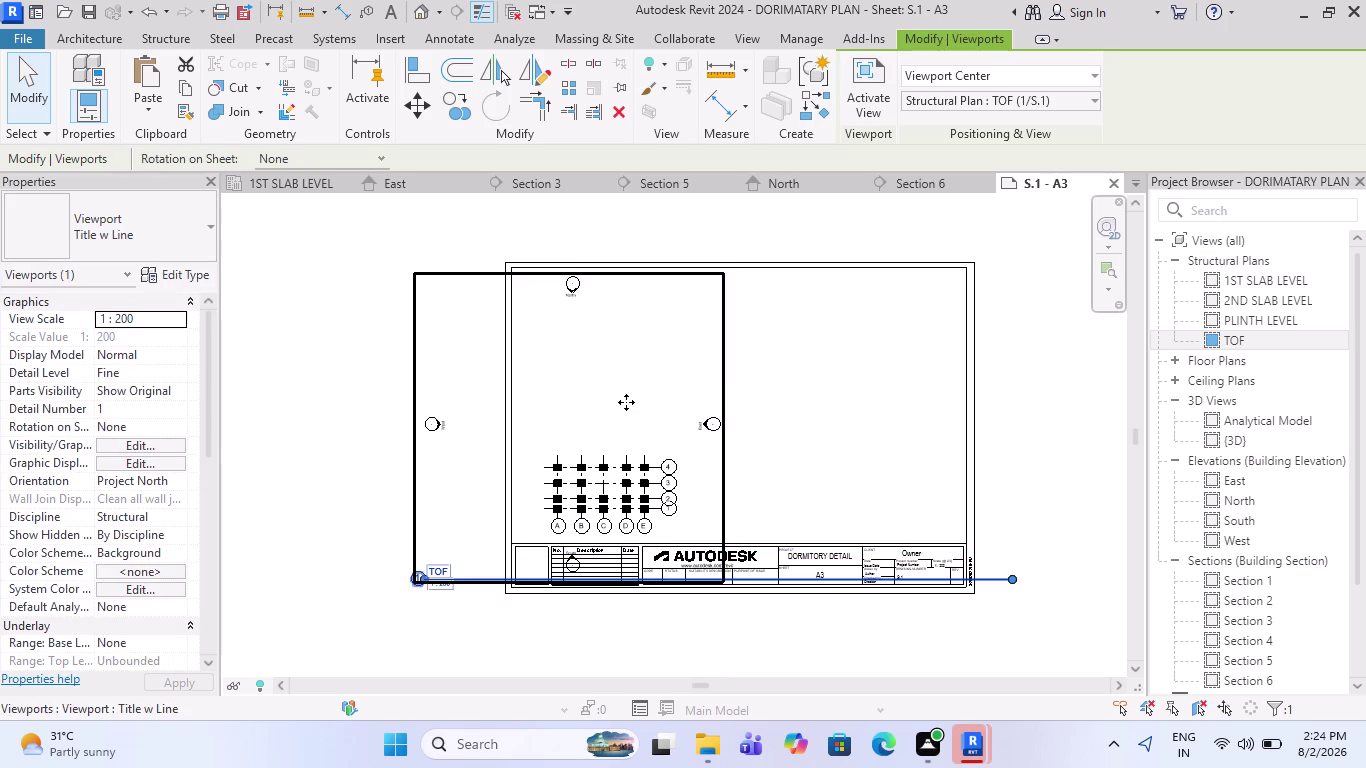
click(431, 181)
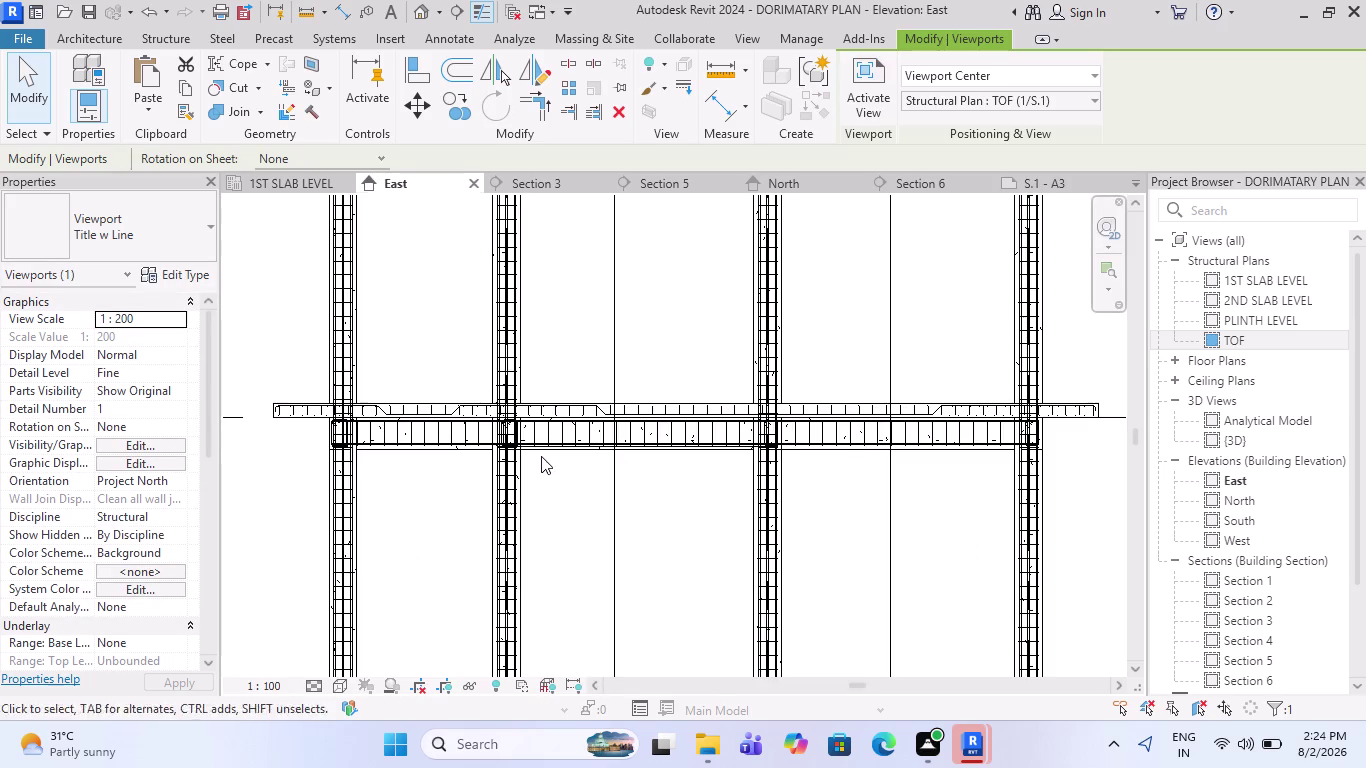
Open the TOF structural plan view from the Project Browser.
scroll(down, 3)
scroll(down, 3)
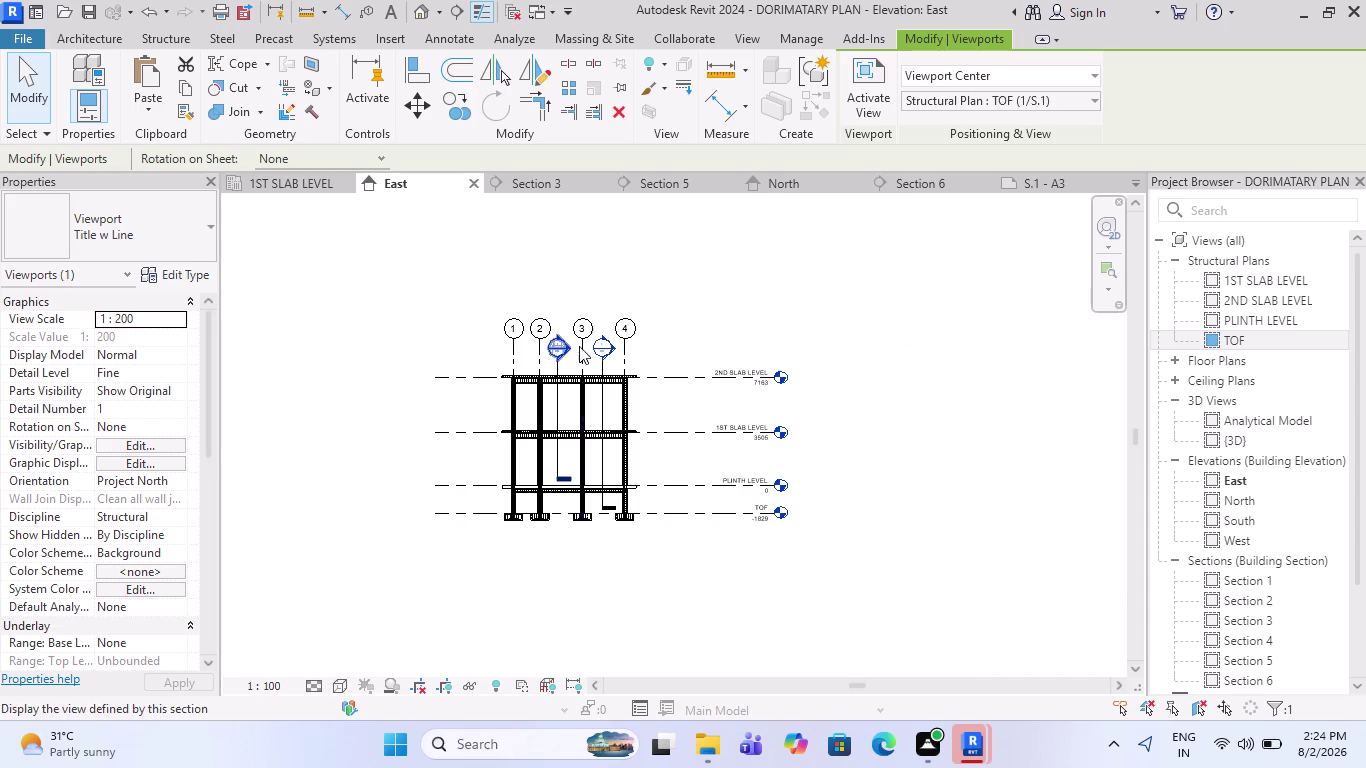
scroll(down, 3)
scroll(down, 3)
scroll(up, 3)
scroll(up, 3)
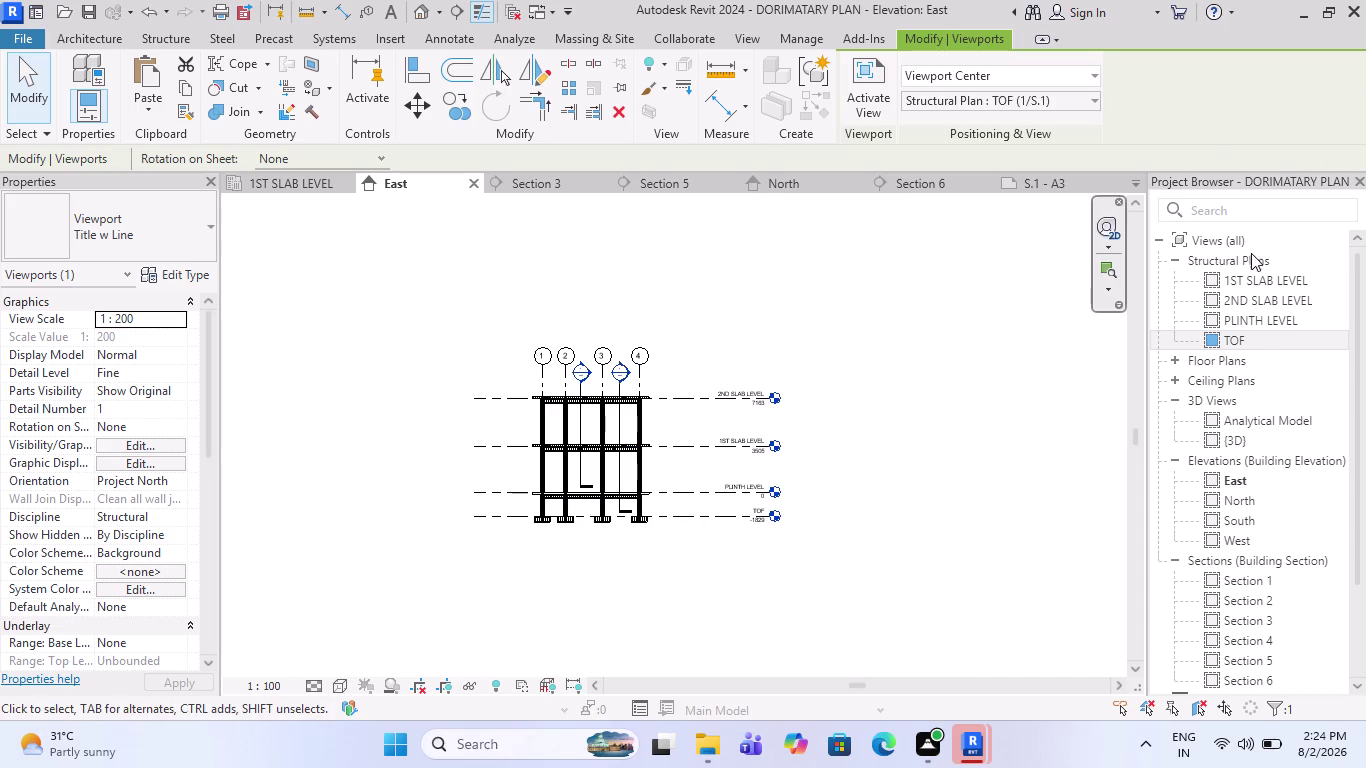
click(1243, 338)
click(1243, 338)
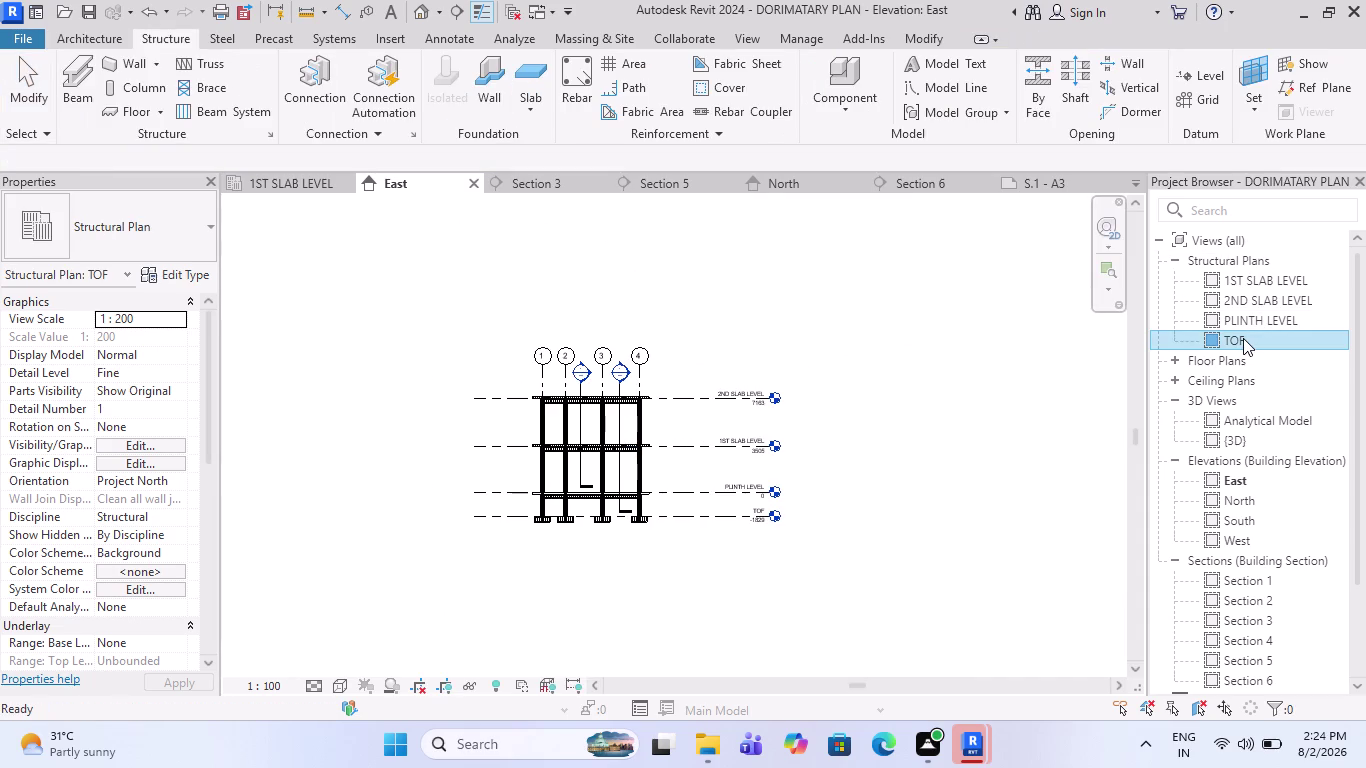
scroll(down, 3)
scroll(up, 3)
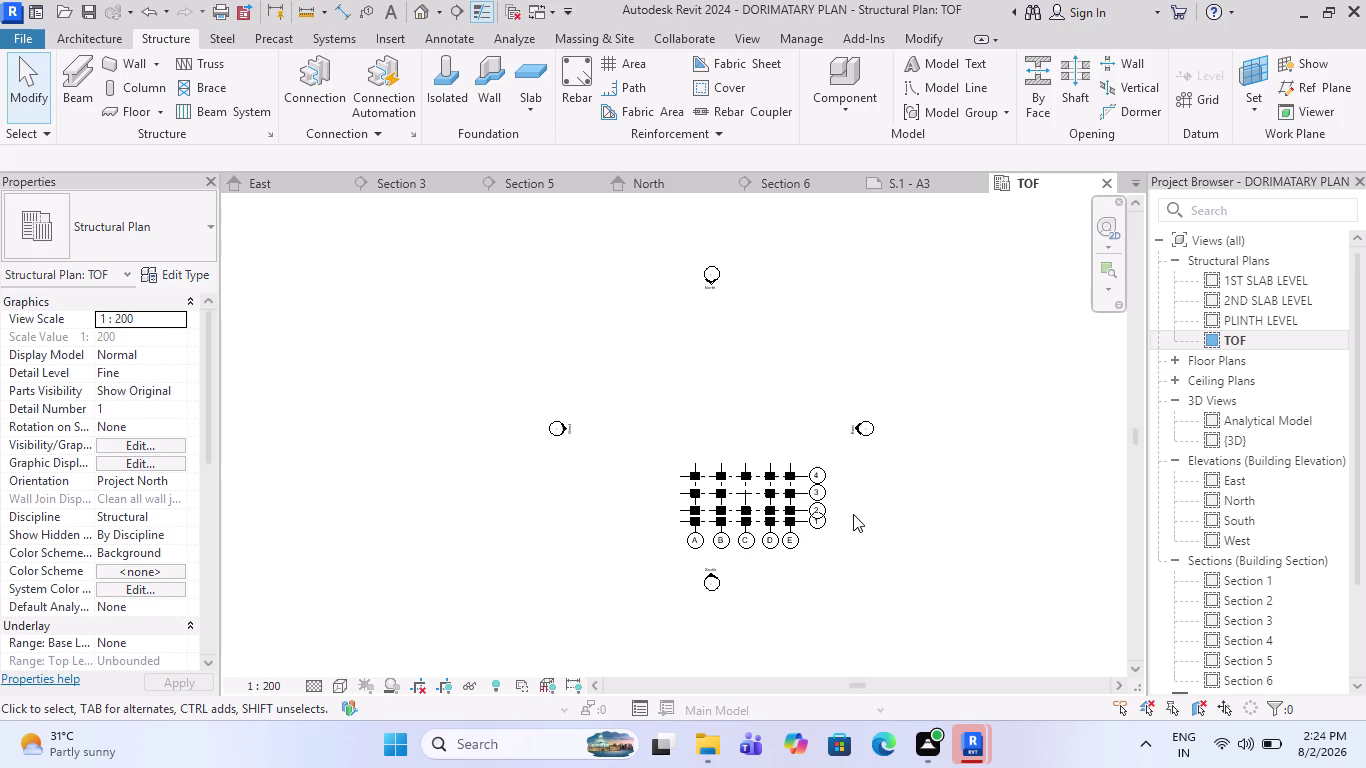
scroll(up, 3)
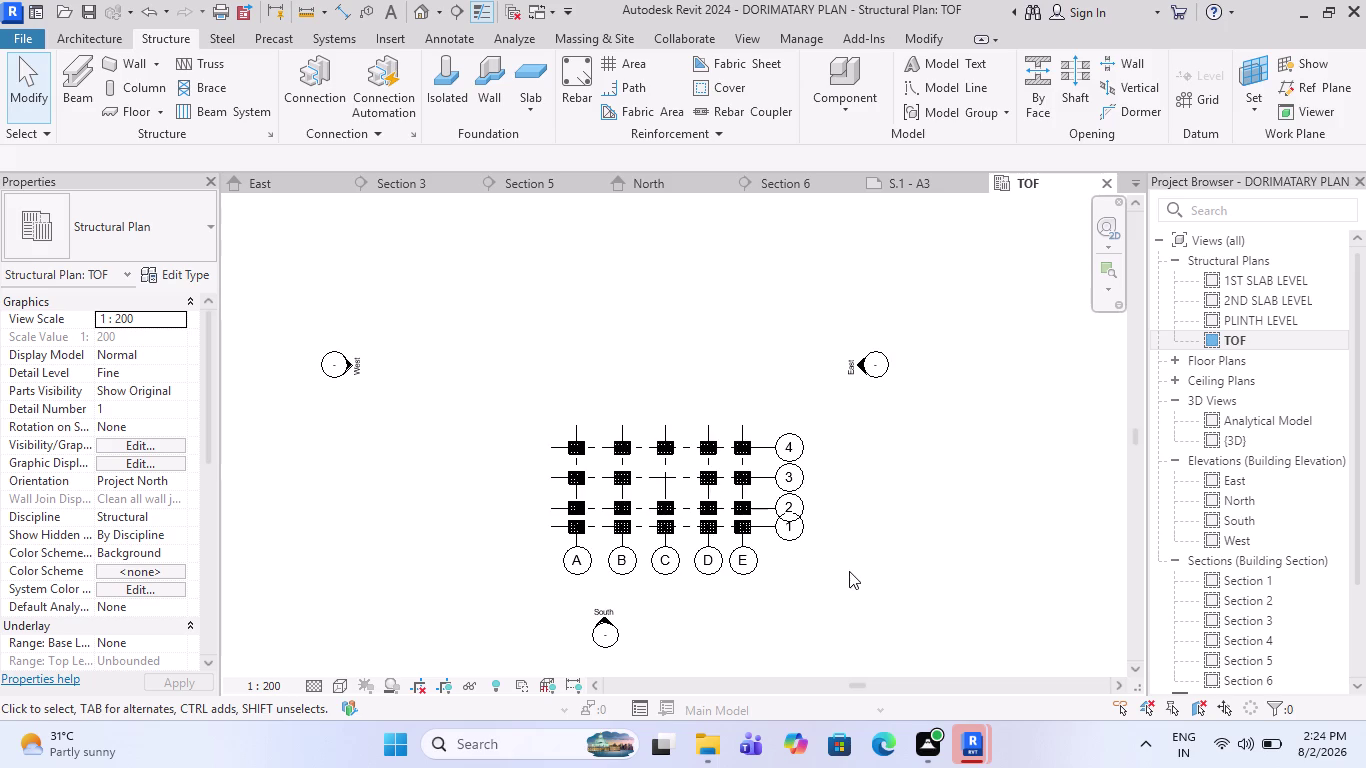
Window-select all grids and footings in TOF and drag them upward together.
drag(845, 579, 434, 404)
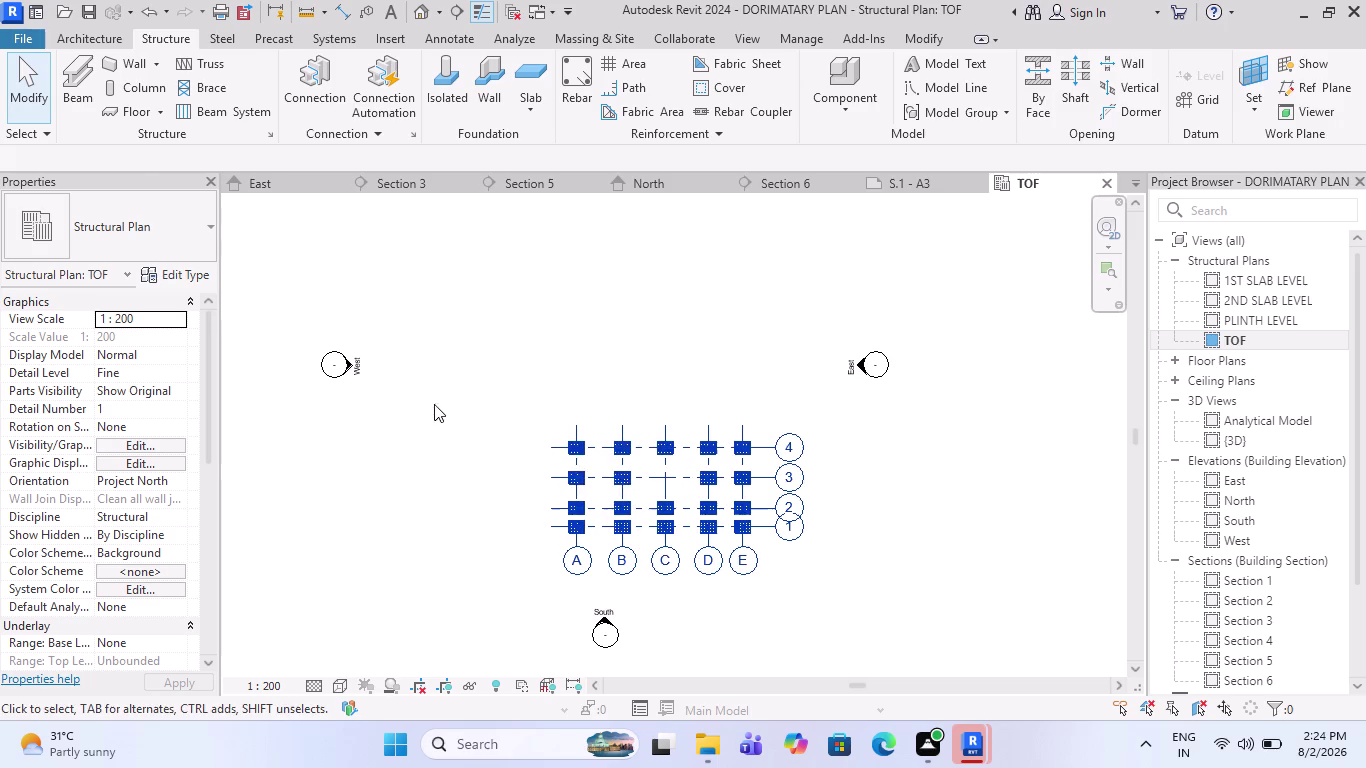
drag(673, 477, 560, 425)
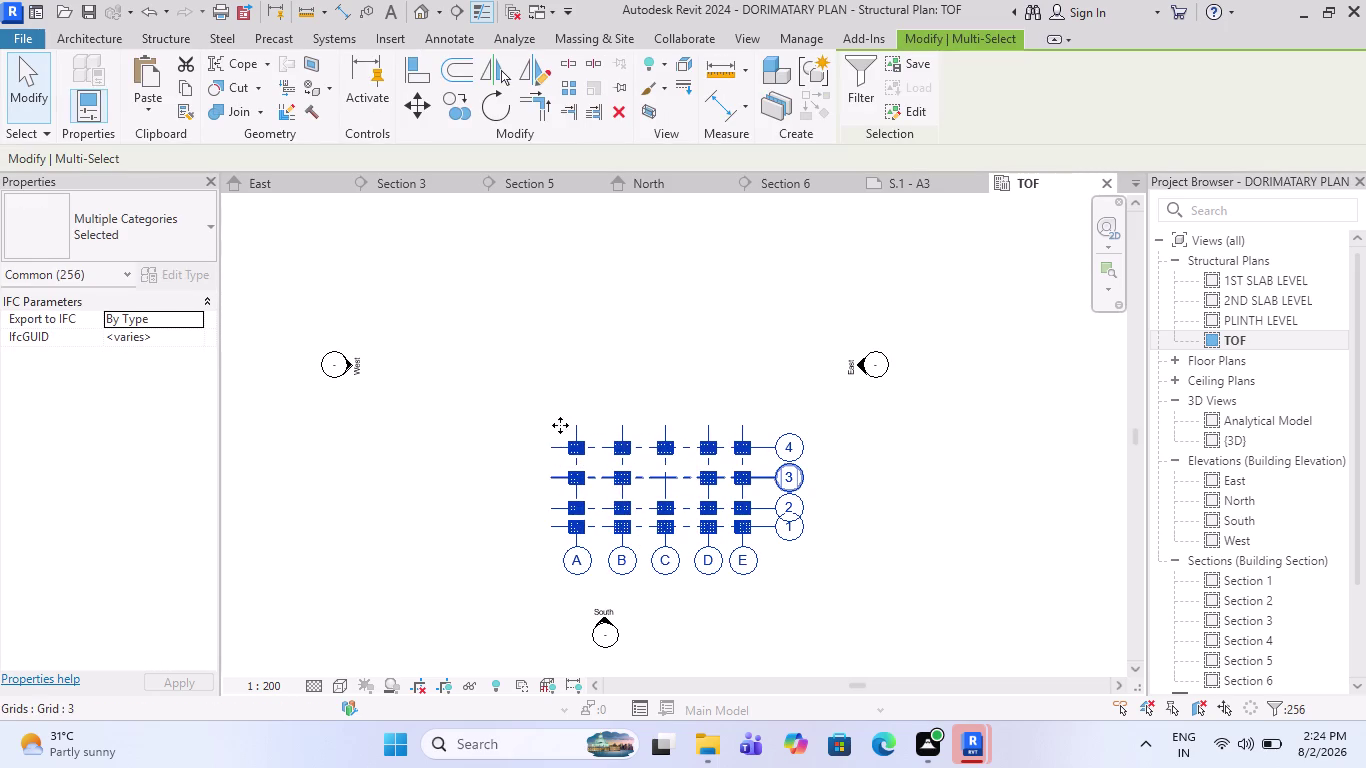
drag(560, 425, 562, 386)
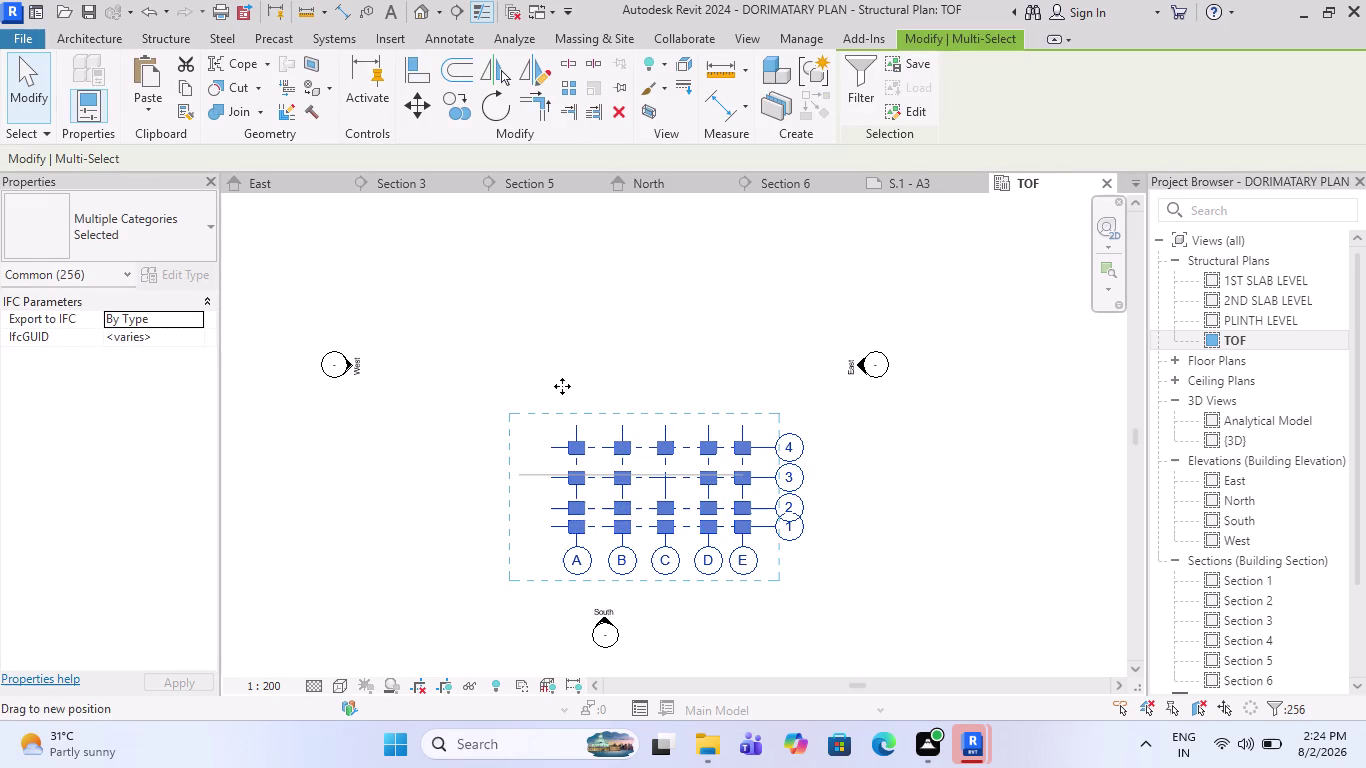
drag(562, 386, 578, 336)
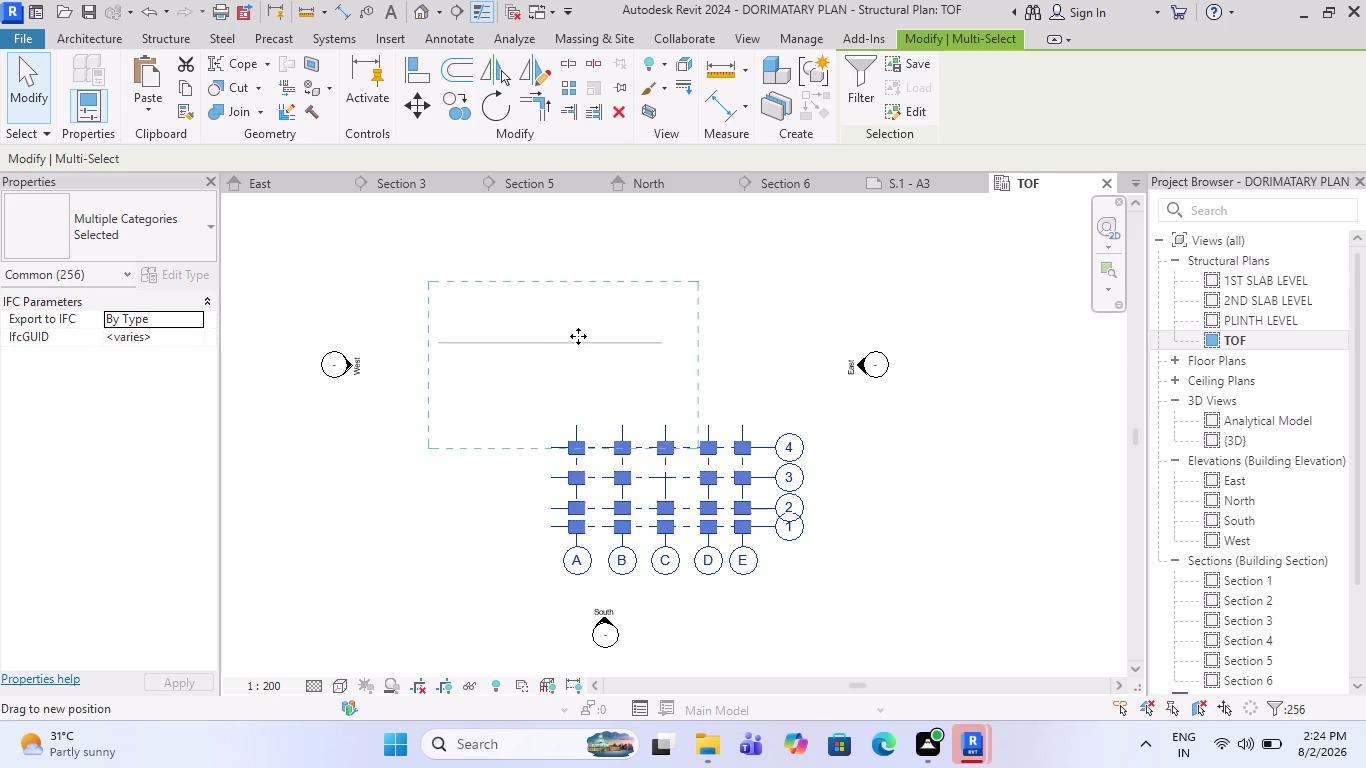
drag(578, 336, 586, 340)
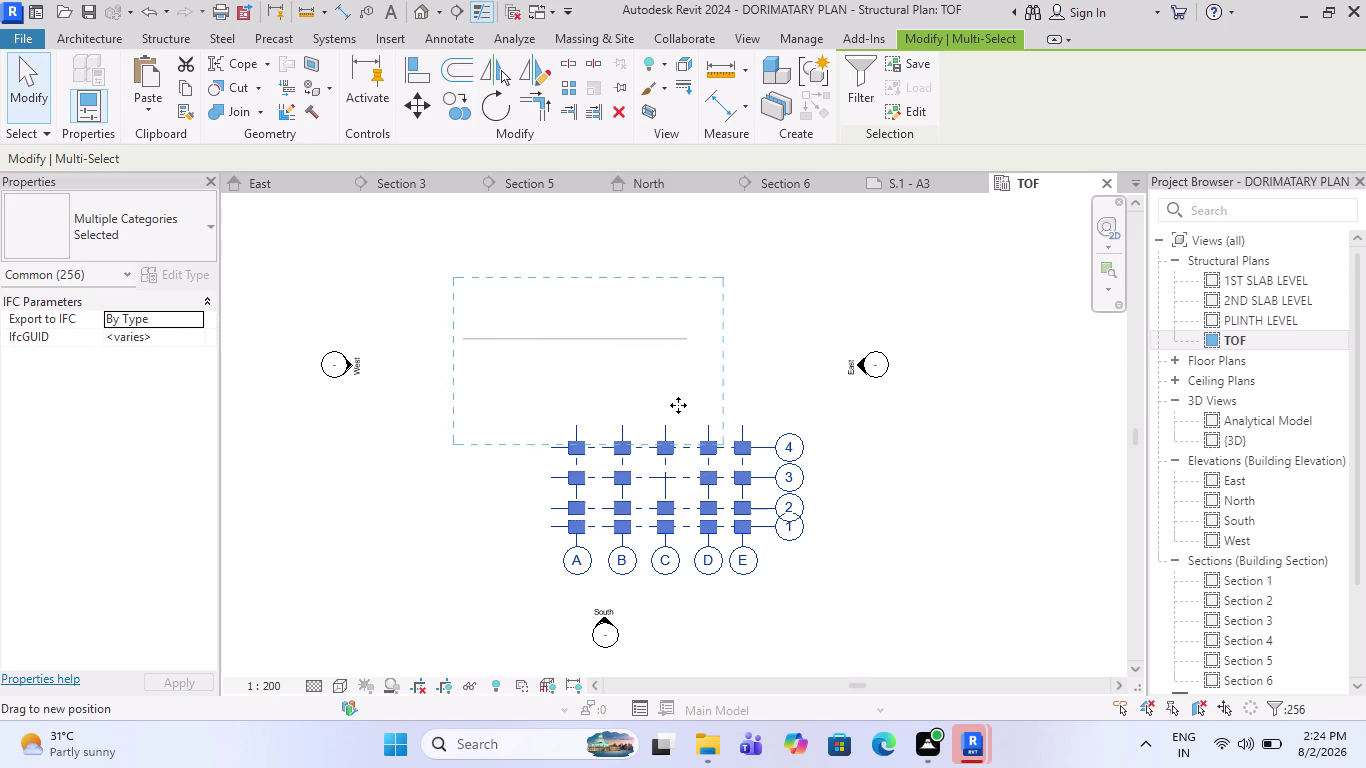